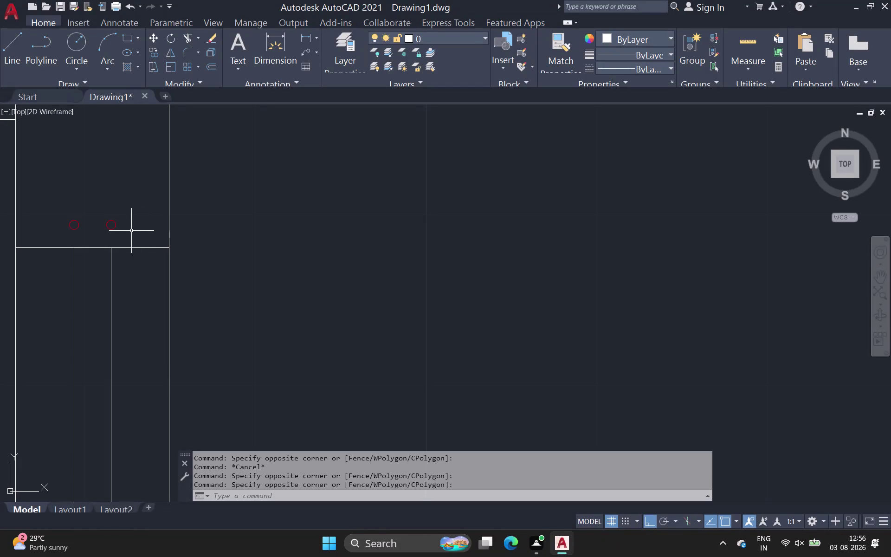
Window-select around the red circles, then clear the selection.
click(113, 223)
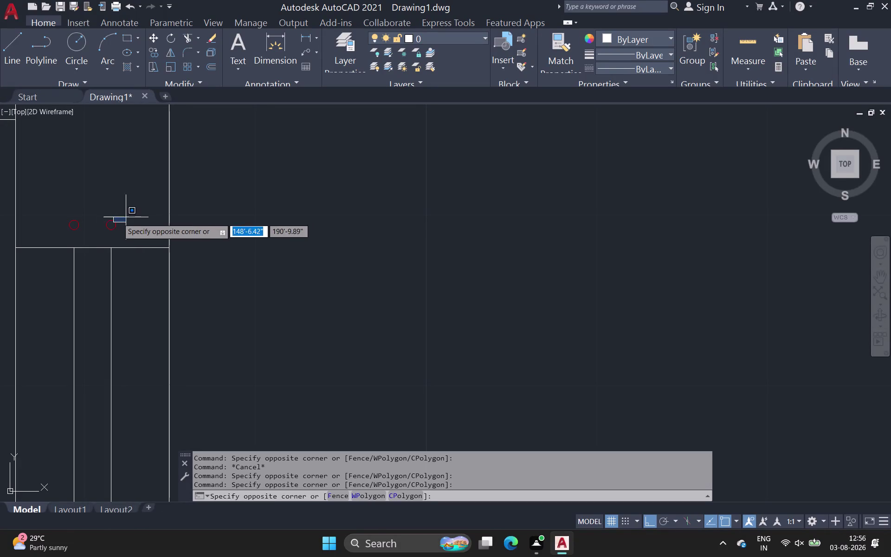
click(70, 224)
drag(64, 215, 85, 229)
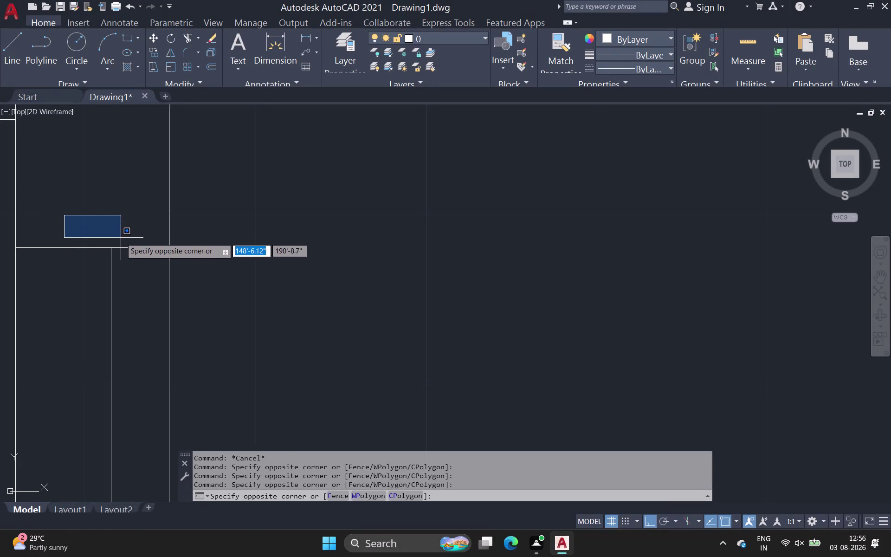
click(123, 239)
click(125, 239)
click(19, 212)
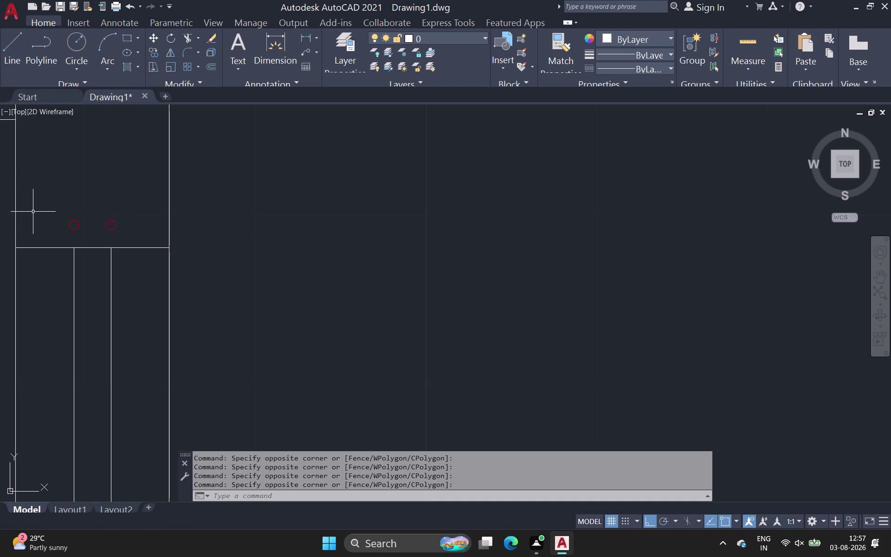
key(Delete)
click(67, 213)
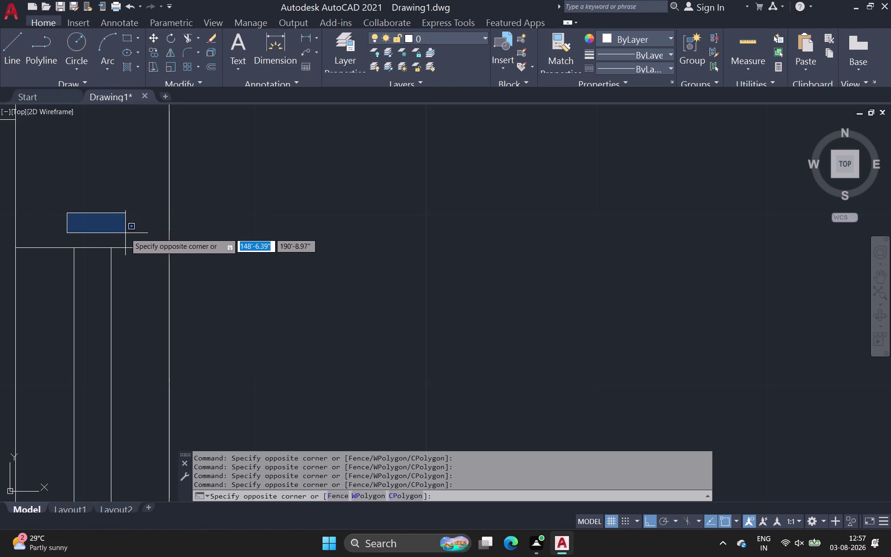
click(126, 239)
key(Delete)
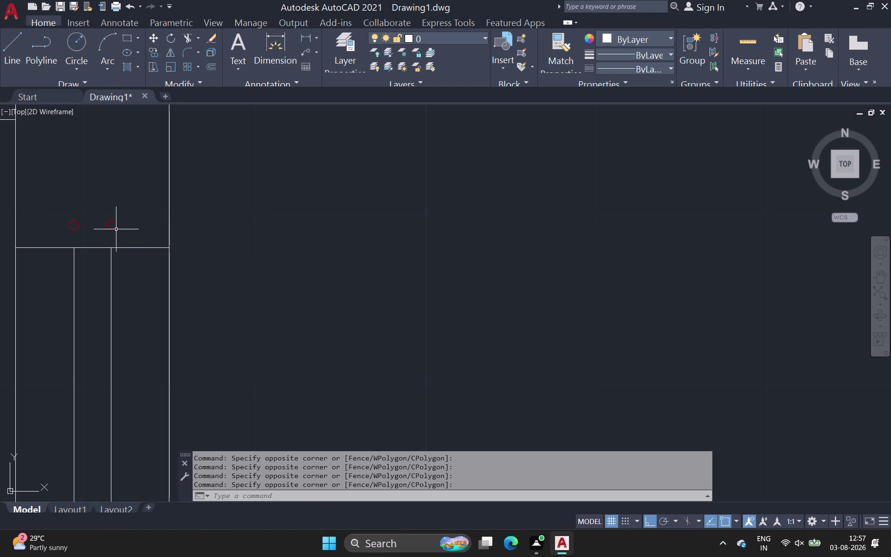
Pick repeatedly at the right red circle, clearing each pending selection.
click(115, 226)
key(Delete)
click(115, 226)
click(115, 226)
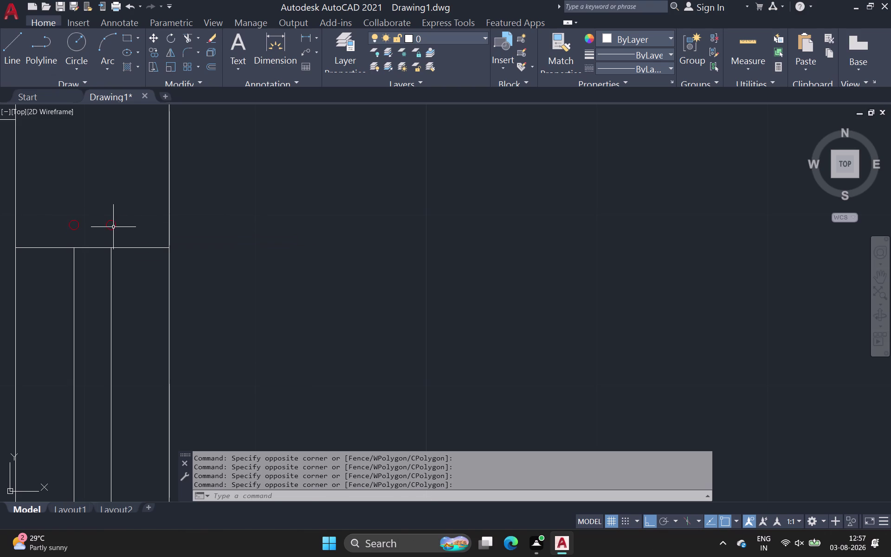
click(114, 227)
key(Delete)
key(Escape)
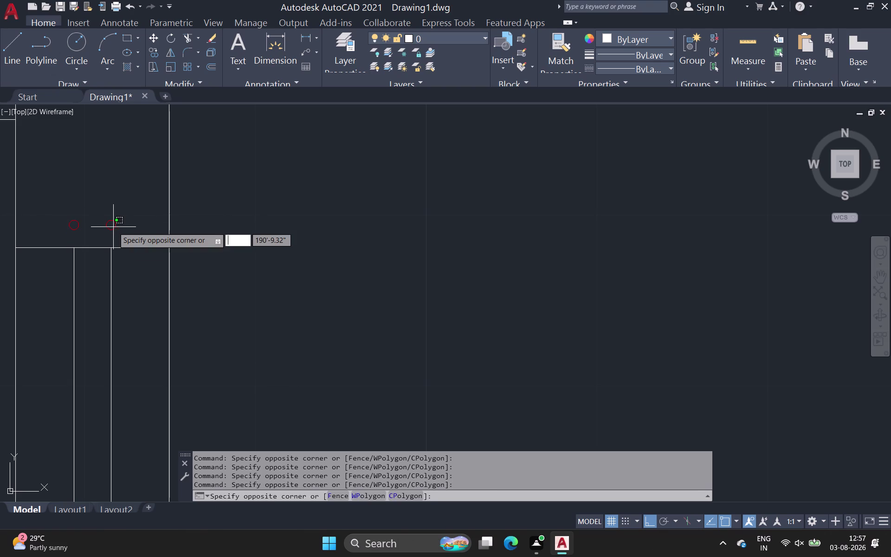
click(116, 228)
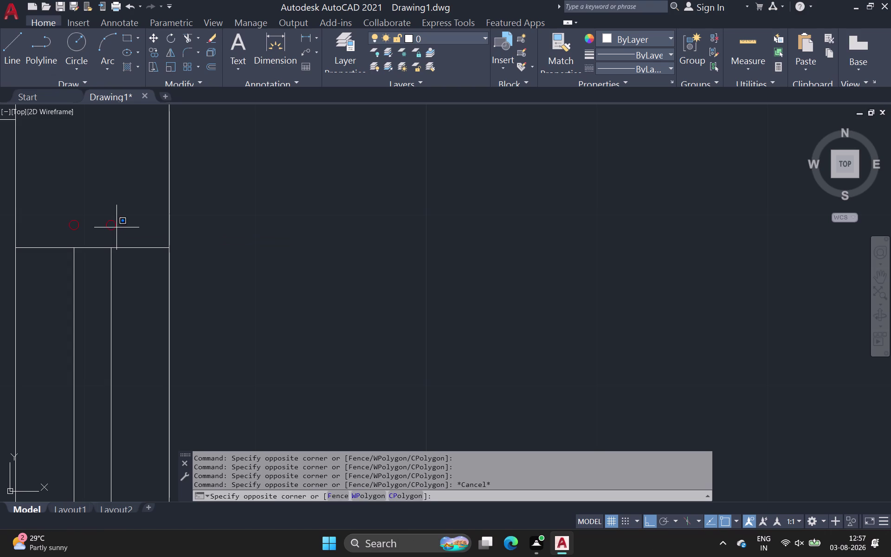
click(117, 227)
click(117, 232)
click(40, 217)
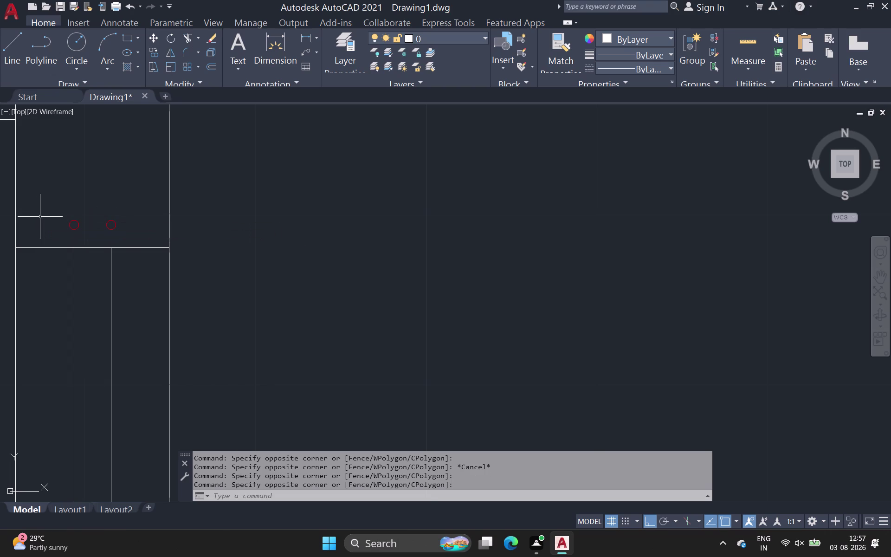
key(Delete)
Check the layer list (LA), which holds only the default layer, then start a hatch.
text(la)
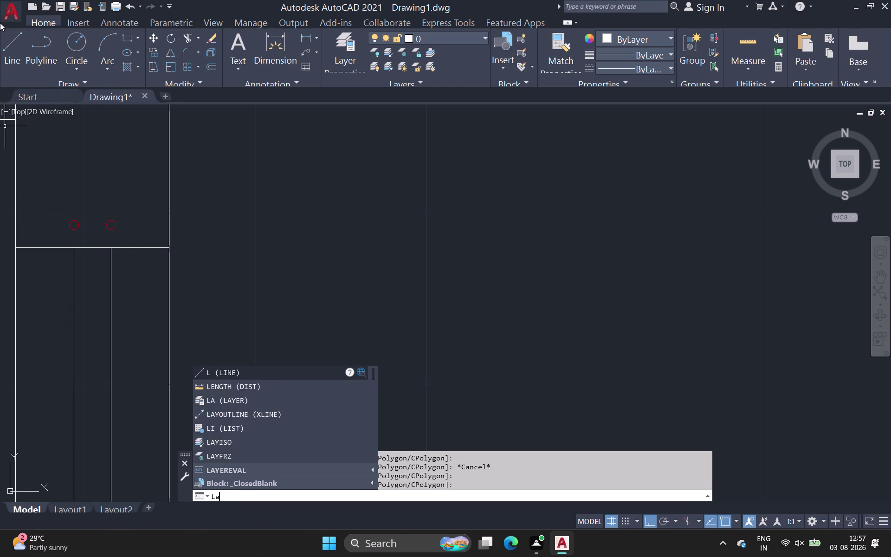
key(Return)
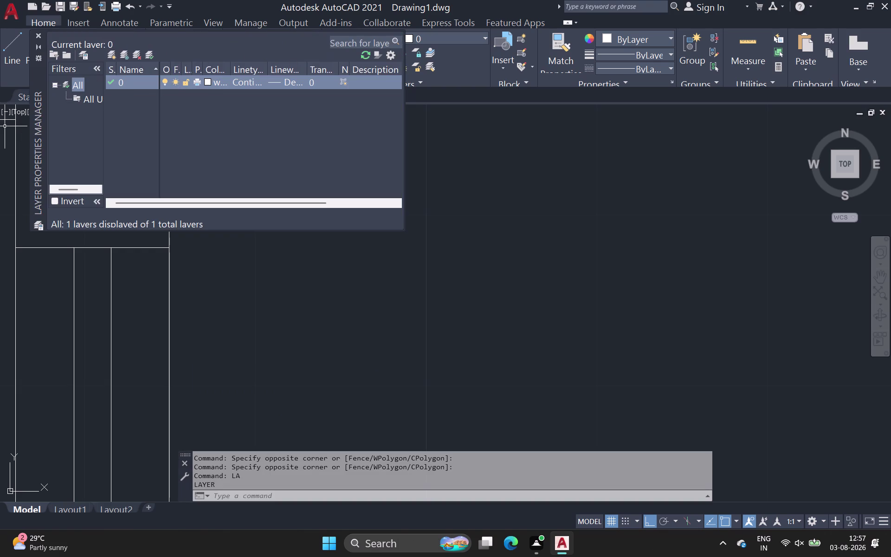
click(39, 32)
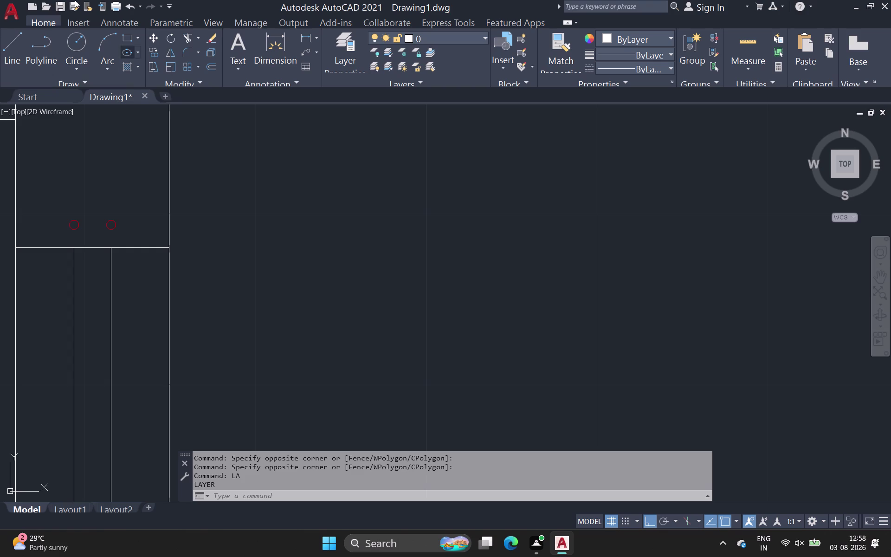
click(114, 222)
drag(116, 223, 120, 225)
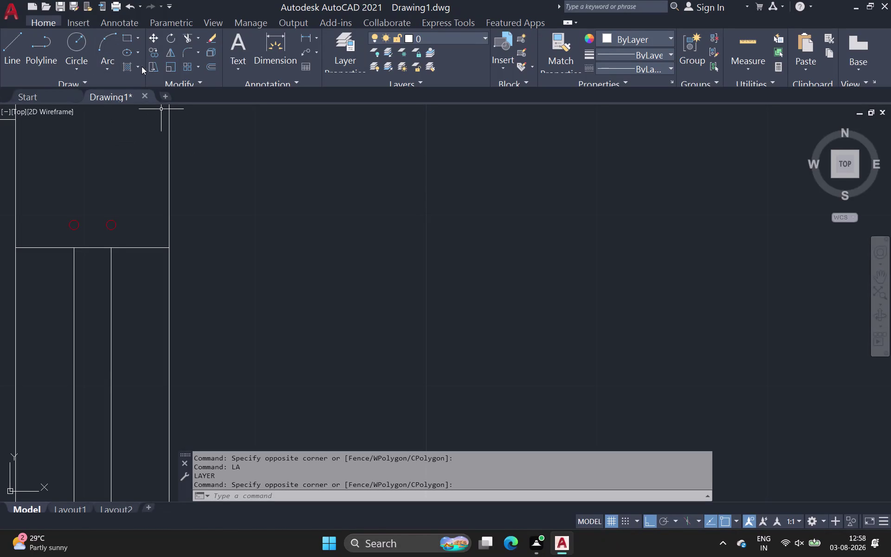
click(125, 65)
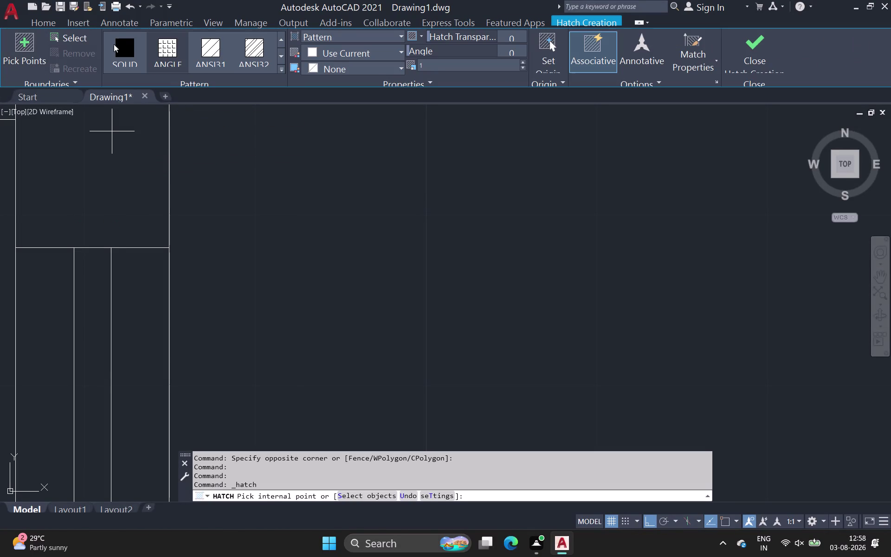
Pick a solid hatch fill, then cancel the hatch command.
click(123, 52)
scroll(down, 3)
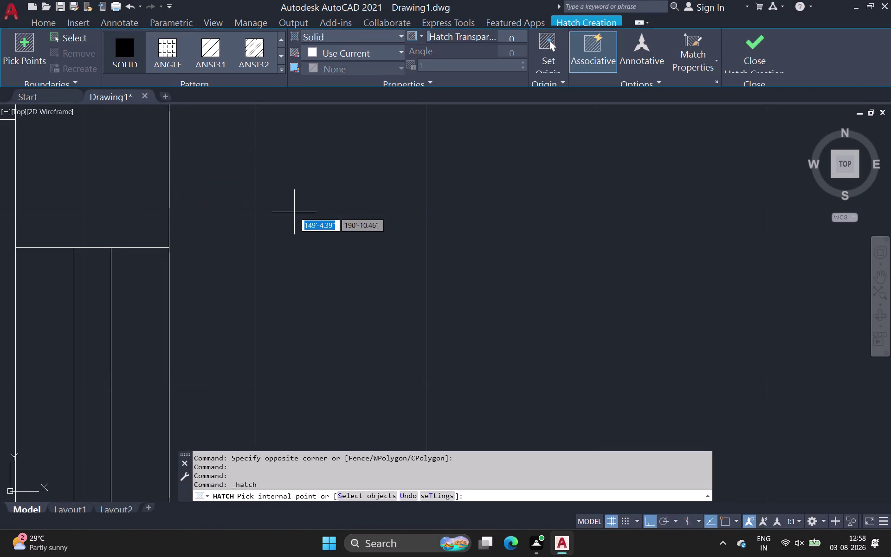
scroll(down, 3)
middle_drag(293, 217, 200, 203)
key(Escape)
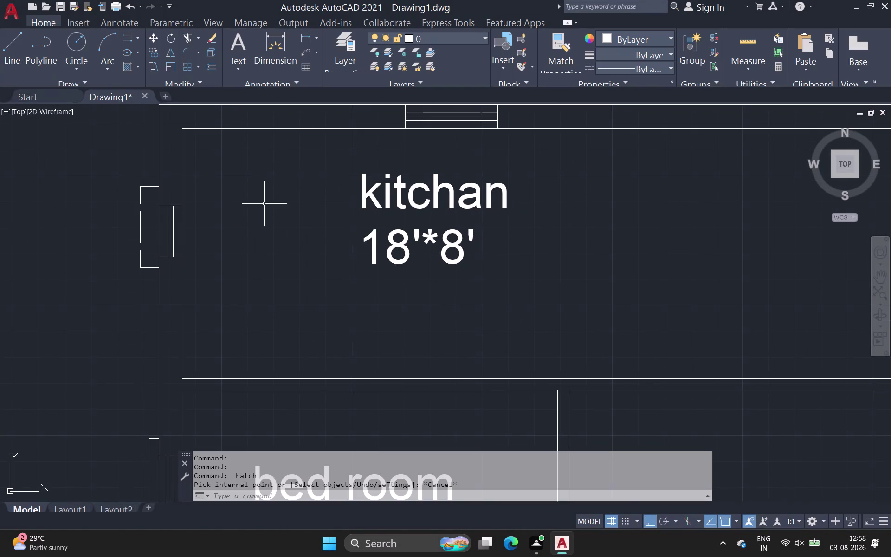
Window-select the loose door and window blocks beside the plan, then deselect them.
scroll(down, 3)
middle_drag(261, 214, 220, 214)
scroll(up, 3)
scroll(down, 3)
middle_drag(231, 221, 205, 206)
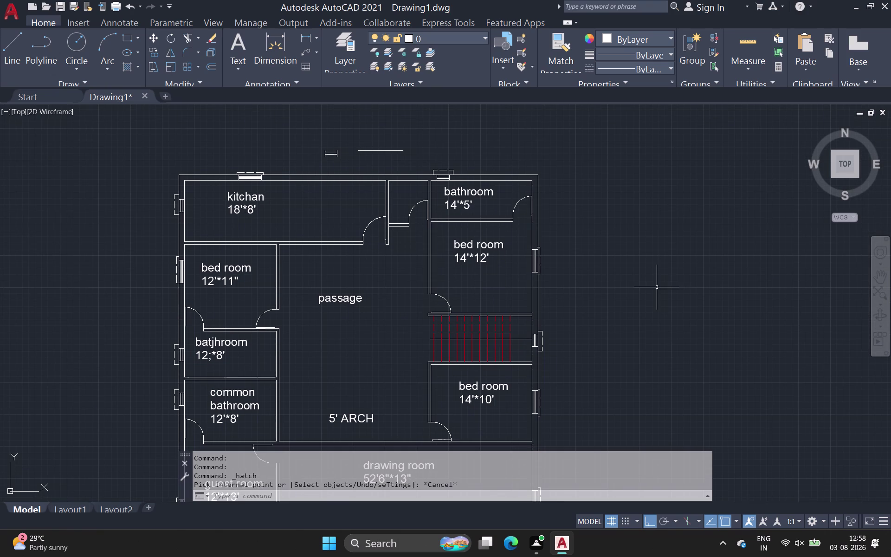
scroll(down, 3)
middle_drag(641, 284, 449, 277)
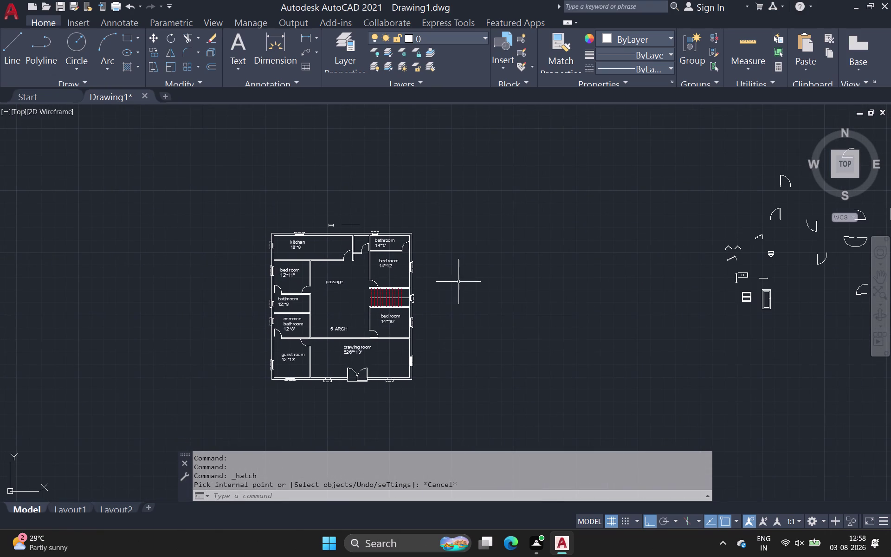
middle_drag(476, 264, 287, 249)
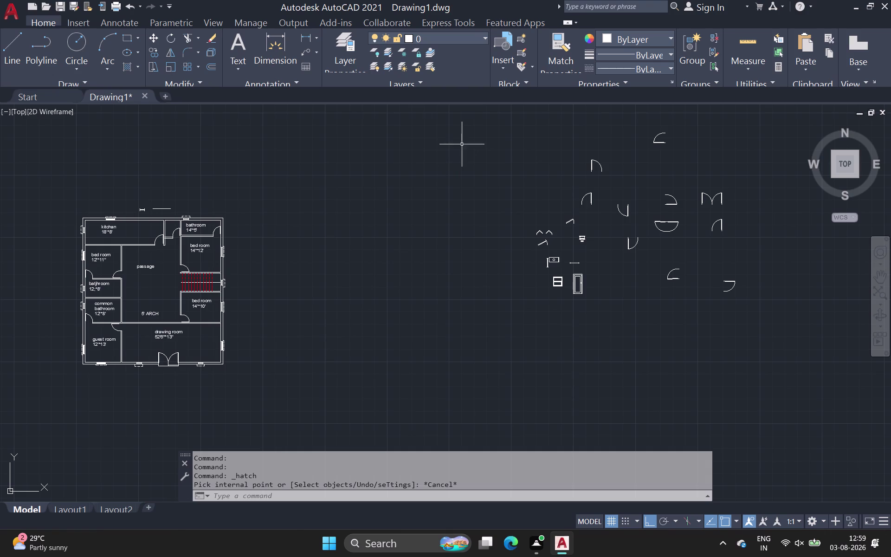
click(484, 118)
click(841, 317)
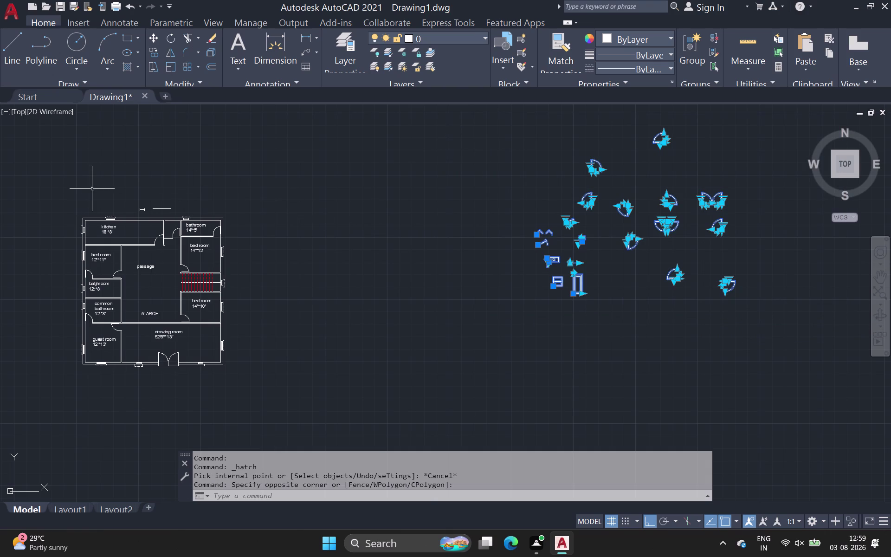
key(Escape)
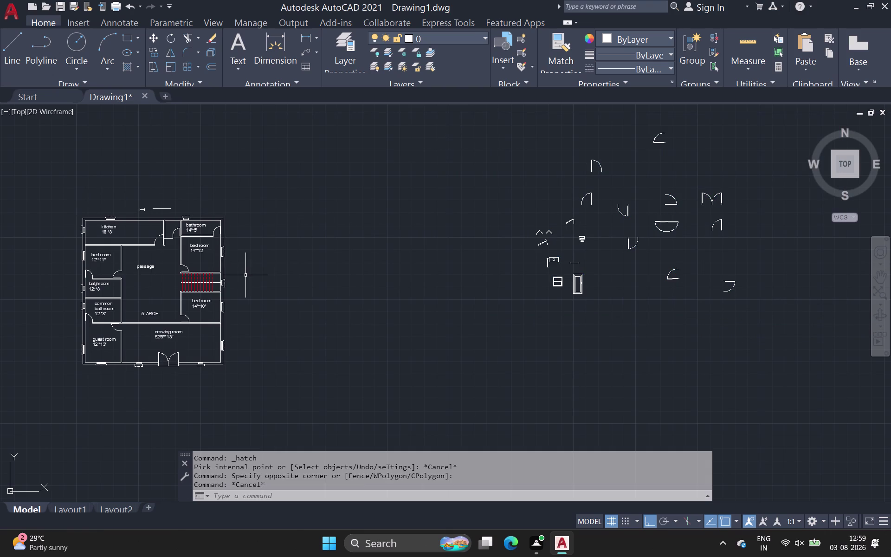
Recentre the floor plan in view.
scroll(up, 3)
middle_drag(249, 274, 423, 238)
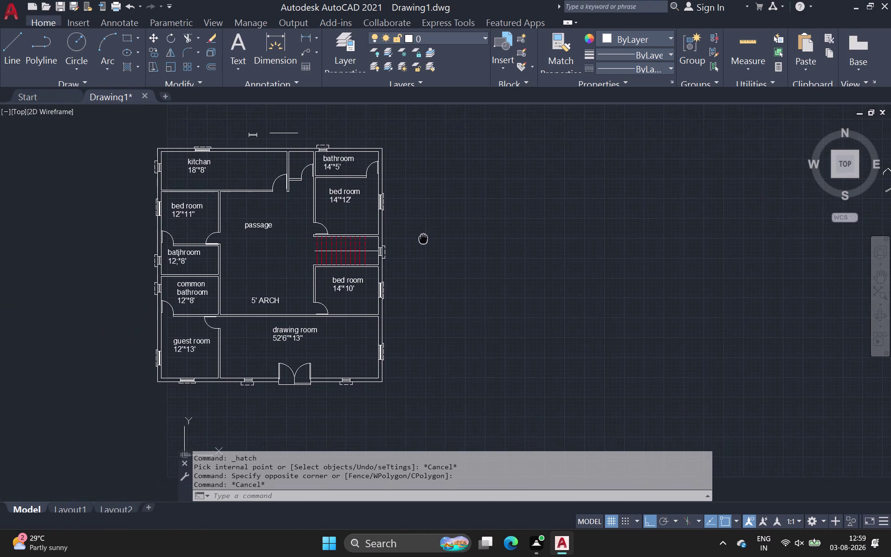
scroll(up, 3)
middle_drag(435, 270, 498, 214)
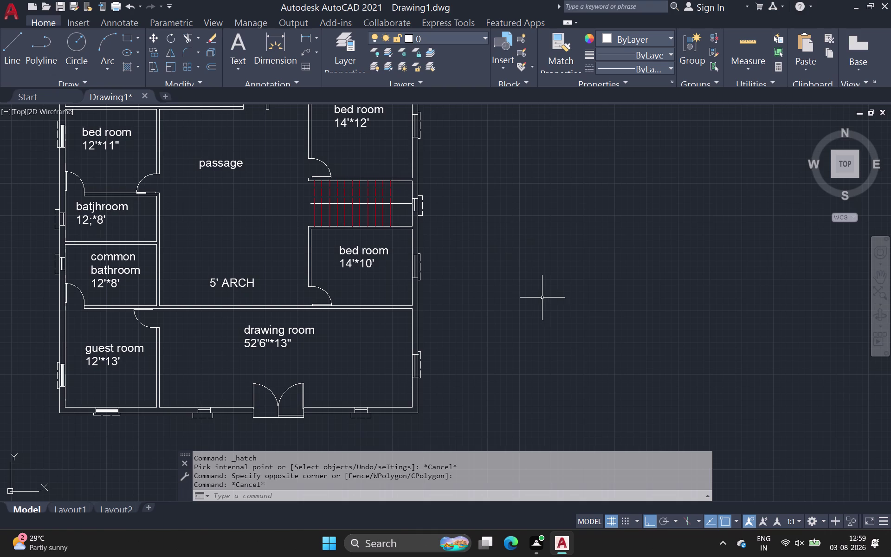
scroll(down, 3)
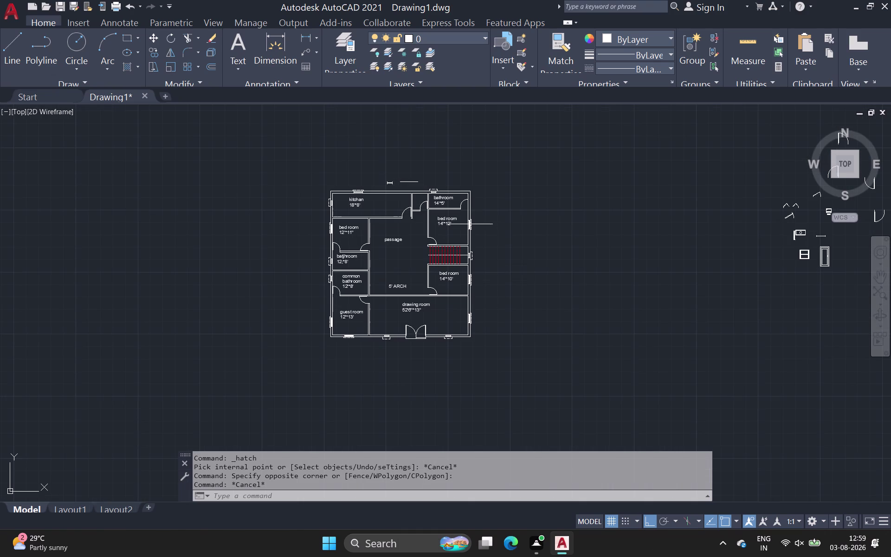
scroll(up, 3)
Erase the five stray objects above the floor plan.
drag(358, 168, 361, 173)
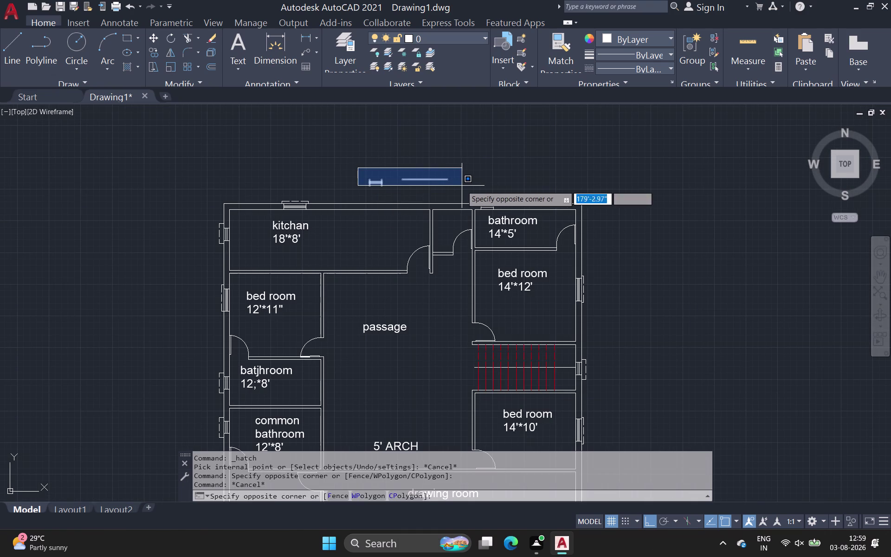
click(462, 185)
key(Delete)
Zoom to the kitchen and select the 'kitchan' and 18'*8' labels.
scroll(down, 3)
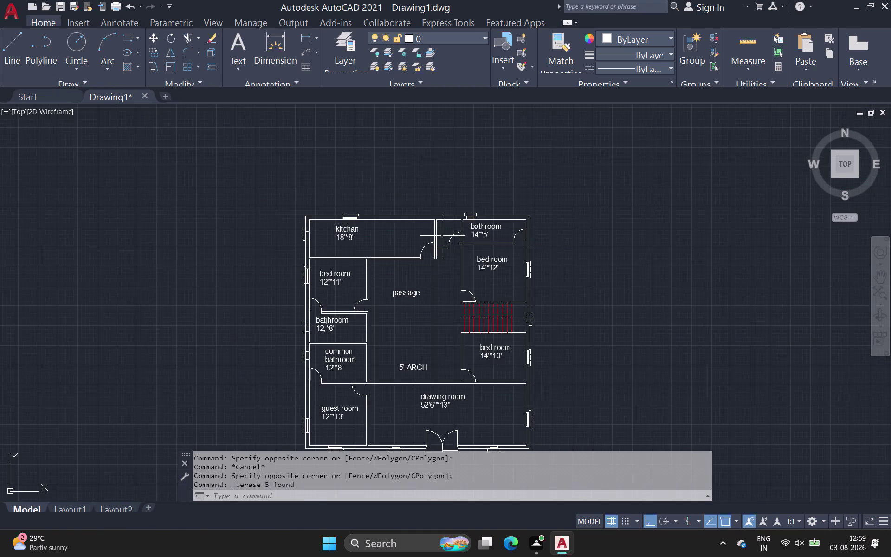
middle_drag(441, 236, 390, 178)
scroll(up, 3)
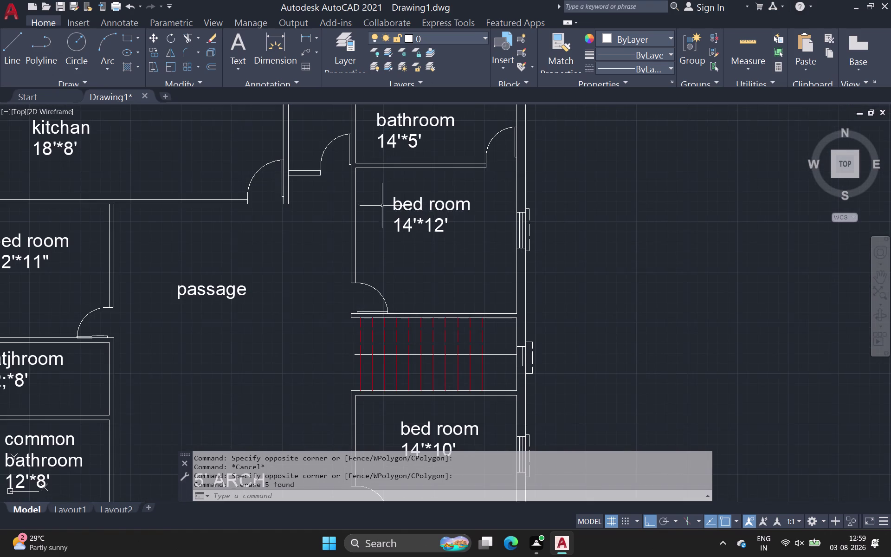
scroll(down, 3)
middle_drag(336, 224, 403, 258)
scroll(up, 3)
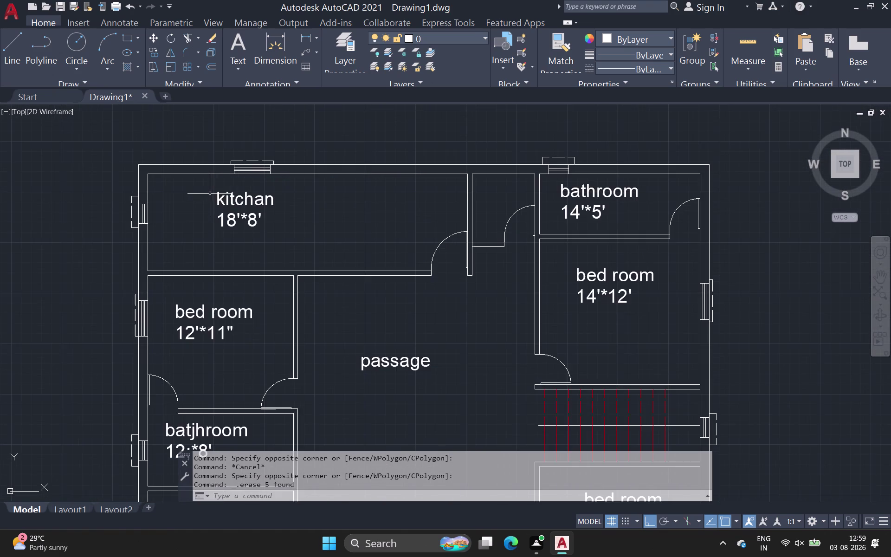
scroll(up, 3)
drag(209, 185, 214, 195)
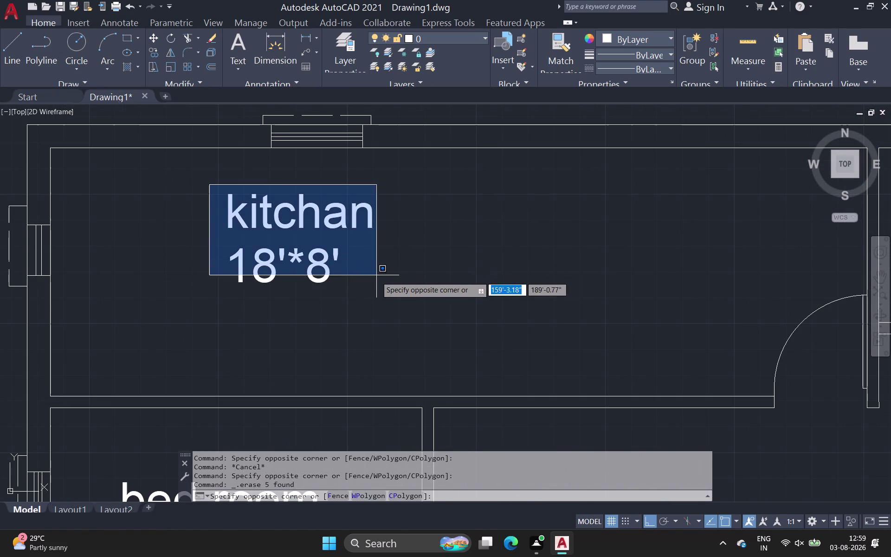
click(408, 297)
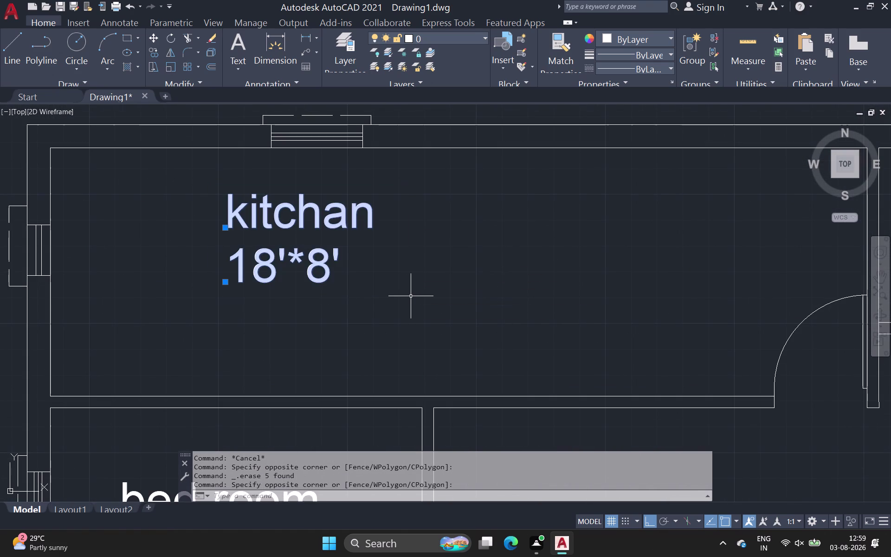
Open Properties (PR) and make the kitchan and bed room labels yellow.
text(pr)
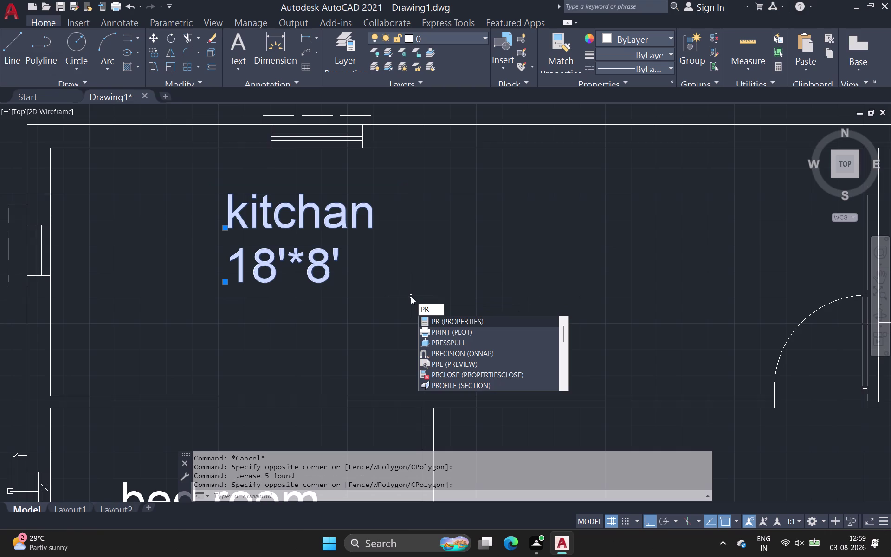
key(space)
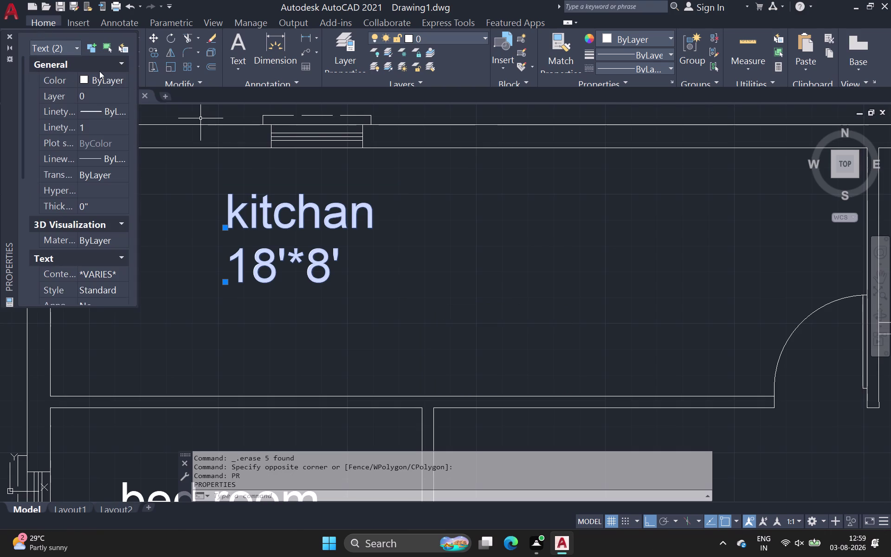
click(101, 77)
click(107, 78)
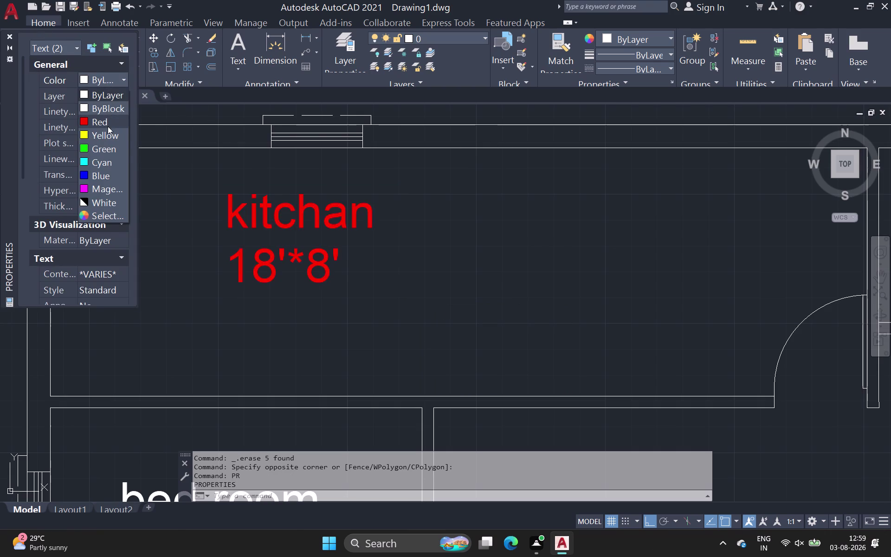
click(109, 136)
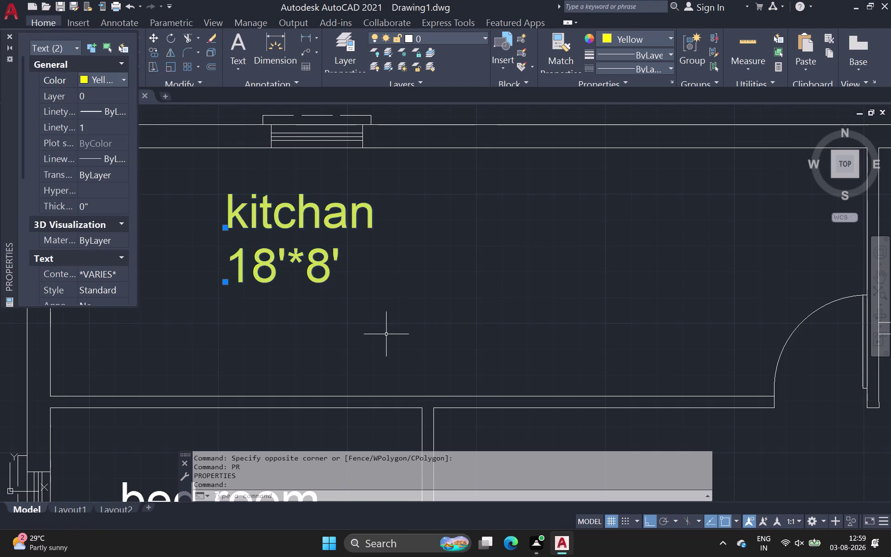
scroll(down, 3)
middle_drag(384, 335, 394, 213)
drag(219, 299, 225, 313)
click(372, 378)
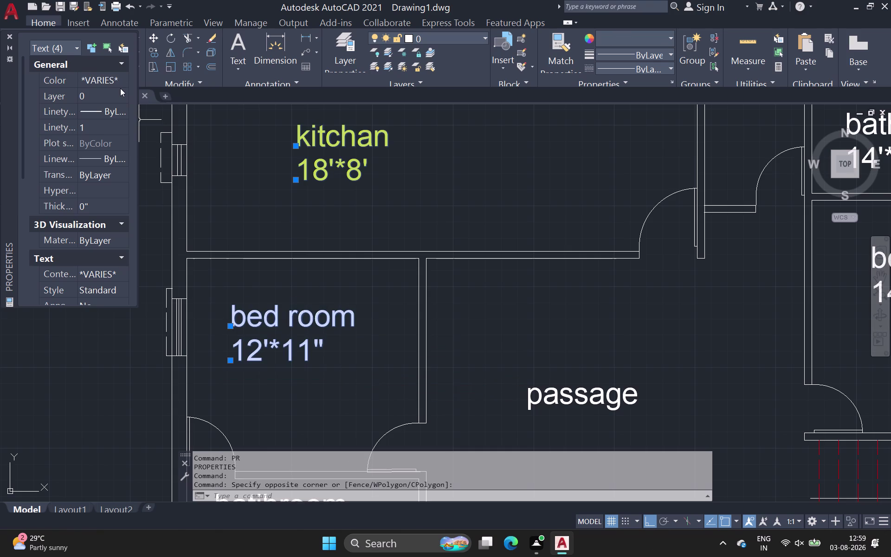
click(118, 78)
click(119, 78)
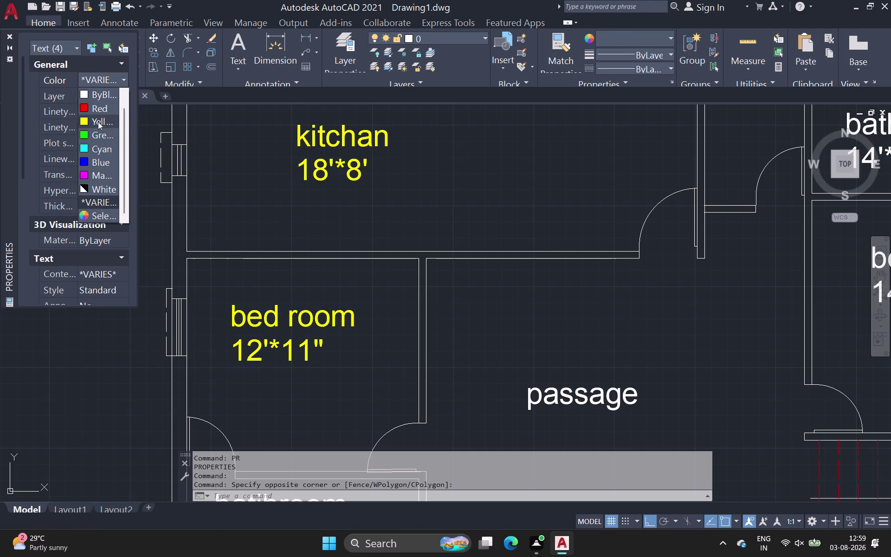
click(98, 121)
Make the passage and batjhroom labels yellow.
scroll(down, 3)
middle_drag(291, 283, 256, 183)
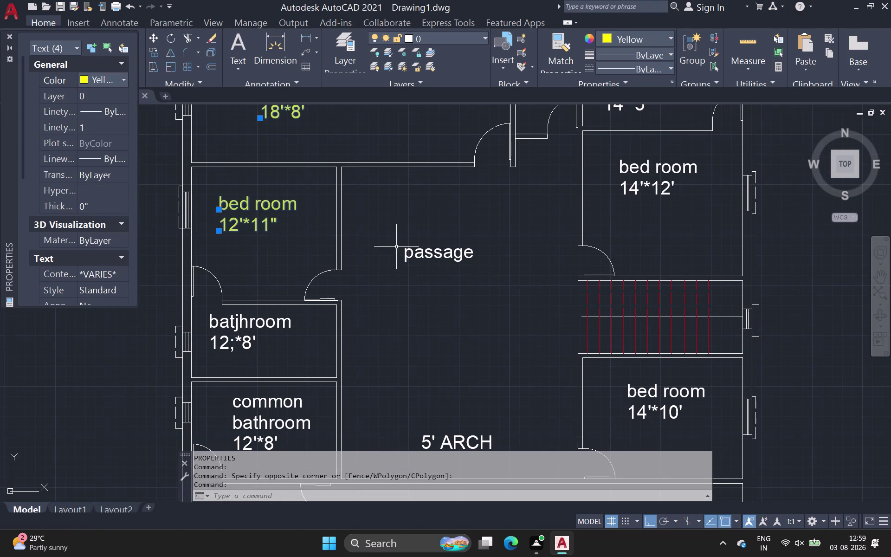
drag(393, 238, 405, 244)
click(500, 288)
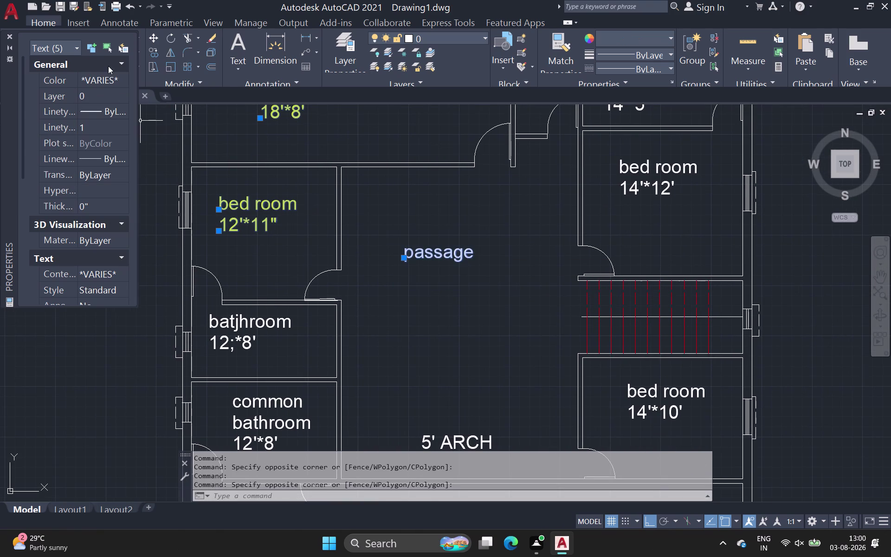
double_click(107, 76)
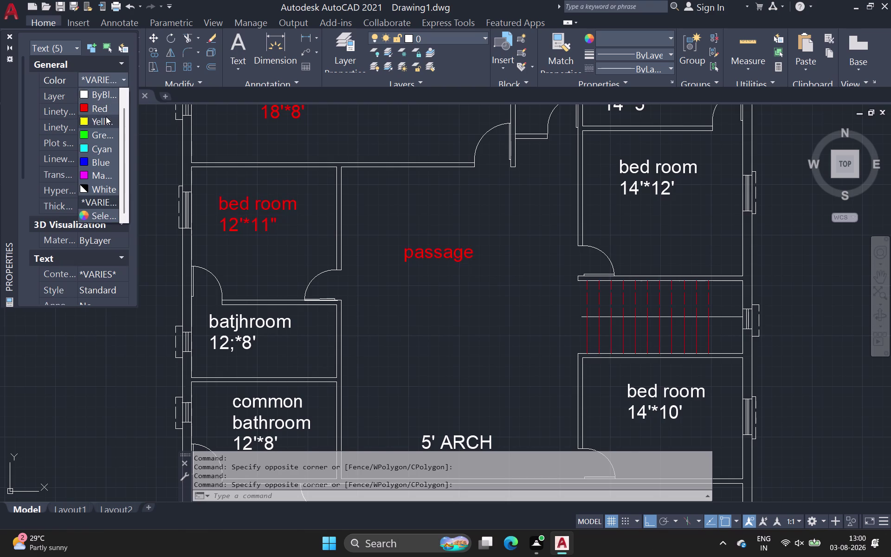
click(106, 117)
click(209, 308)
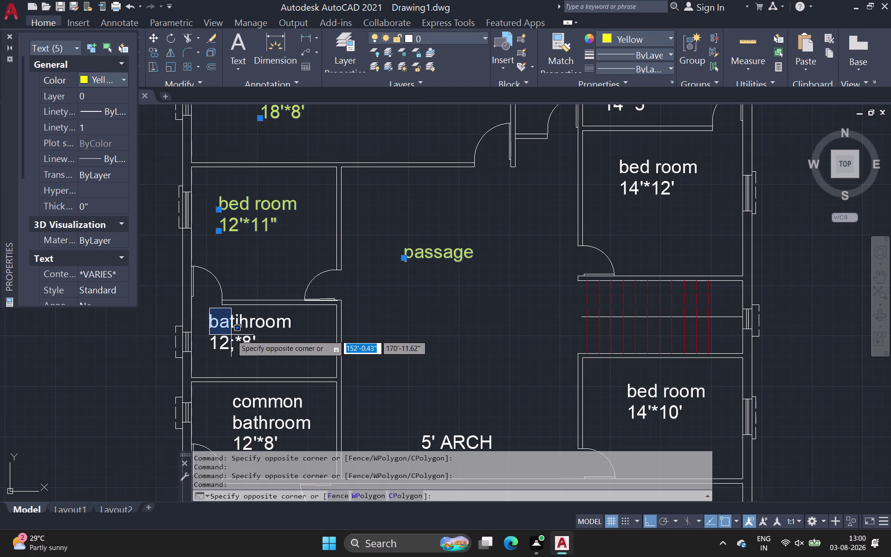
click(297, 361)
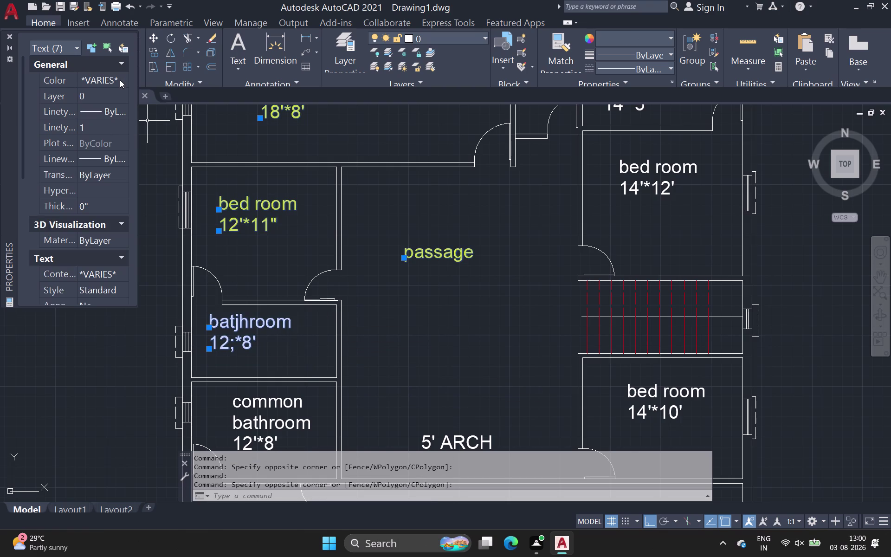
double_click(119, 80)
click(101, 122)
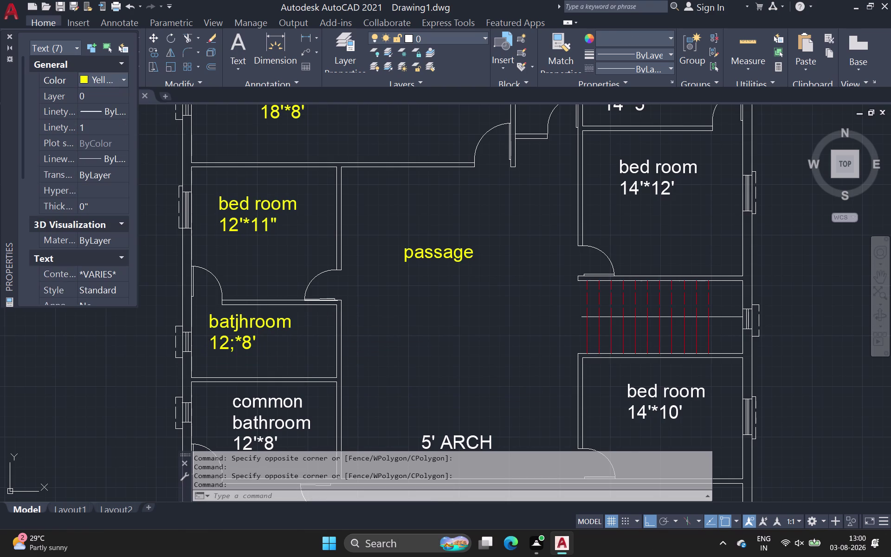
Make the common bathroom and 5' ARCH labels yellow.
middle_drag(169, 210, 162, 91)
click(212, 273)
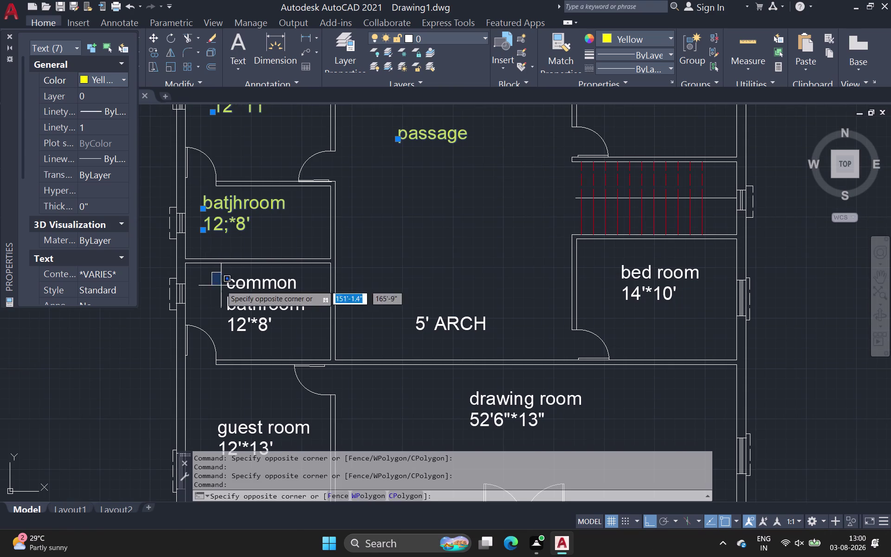
click(316, 345)
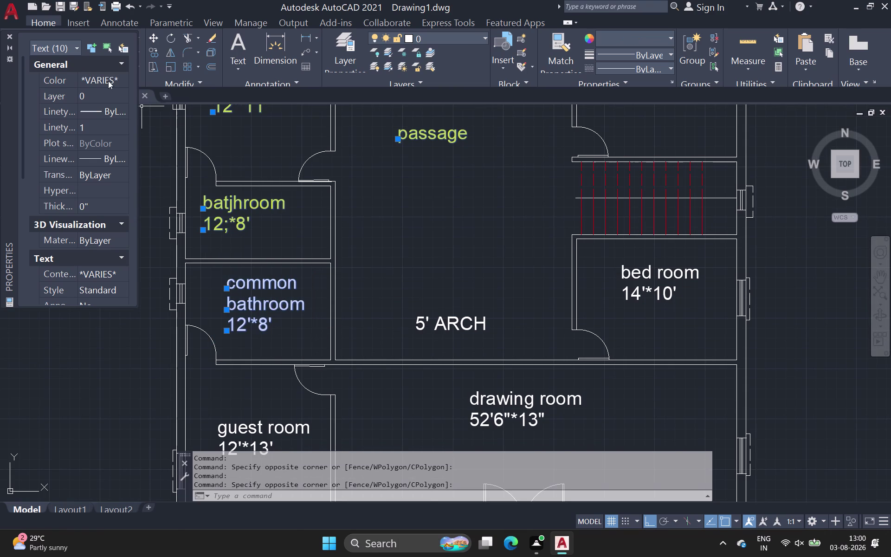
double_click(106, 81)
click(104, 122)
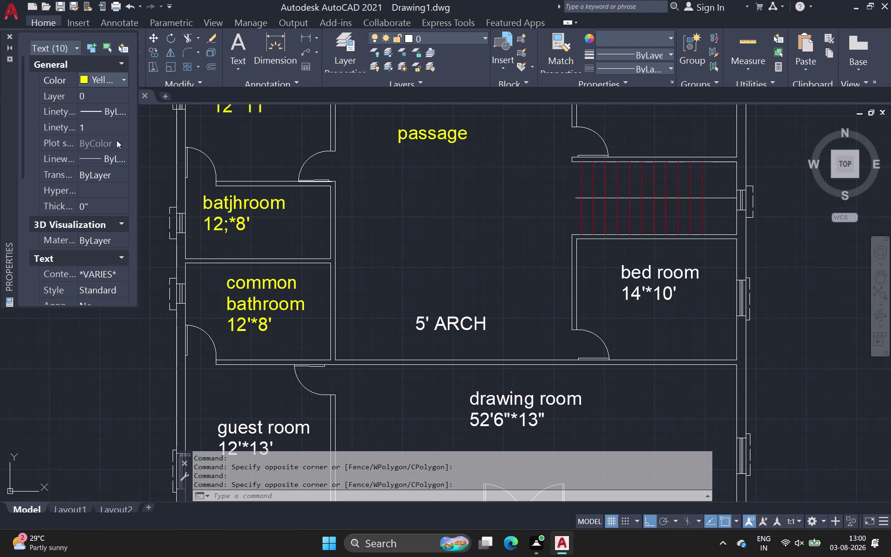
middle_drag(216, 209, 182, 103)
scroll(down, 3)
click(367, 198)
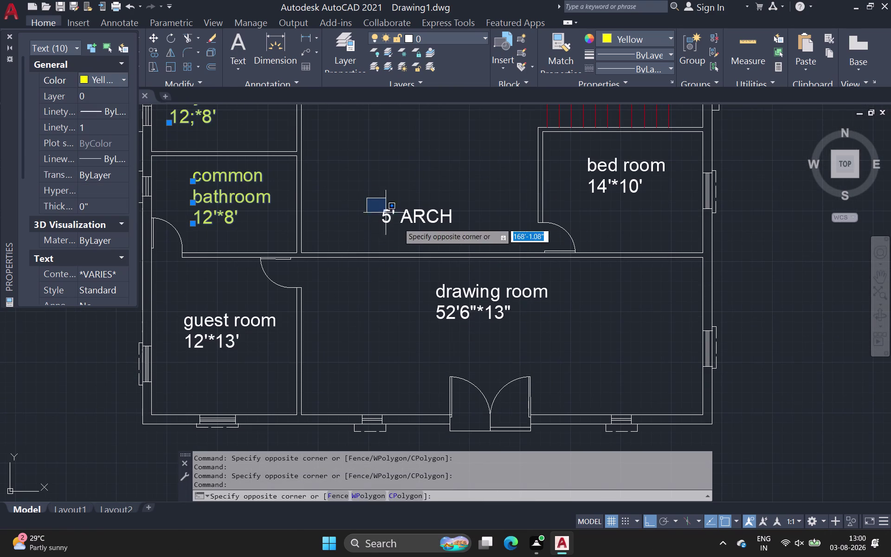
click(488, 240)
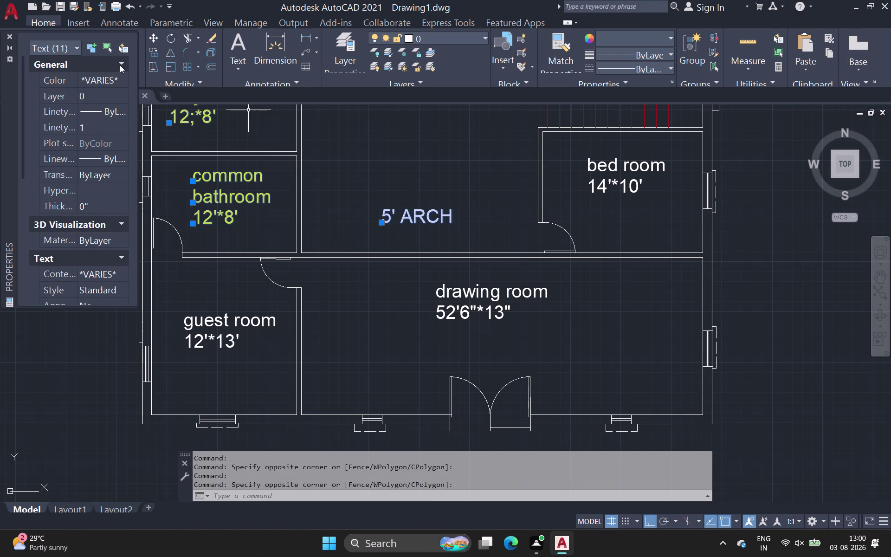
click(115, 75)
click(113, 81)
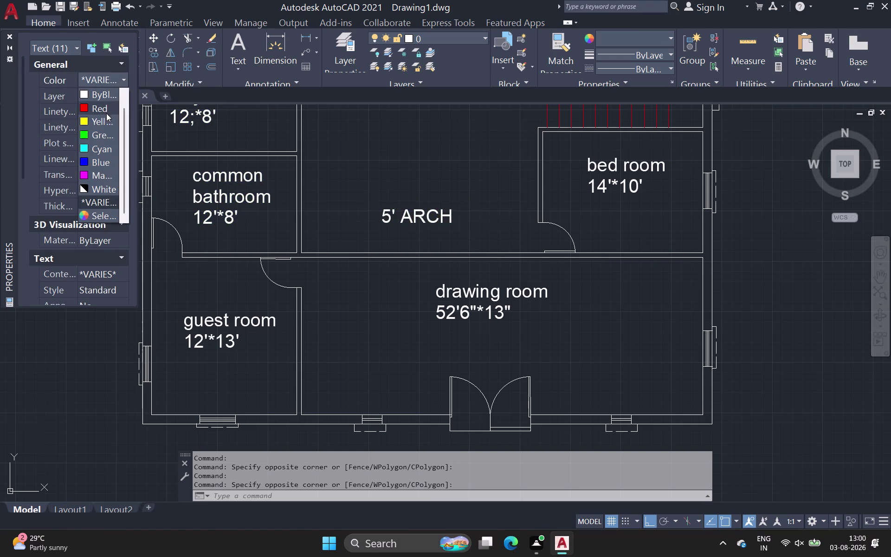
click(106, 120)
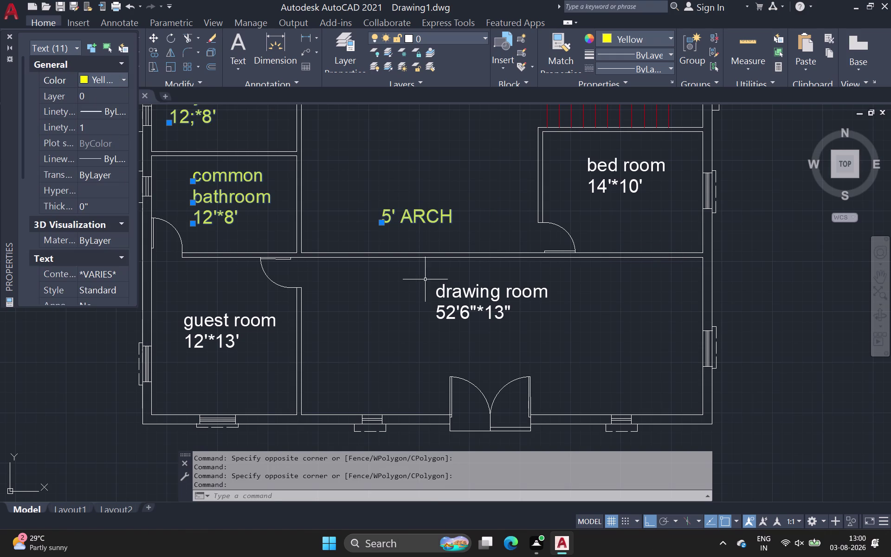
Make the drawing room and guest room labels yellow.
click(425, 278)
click(581, 335)
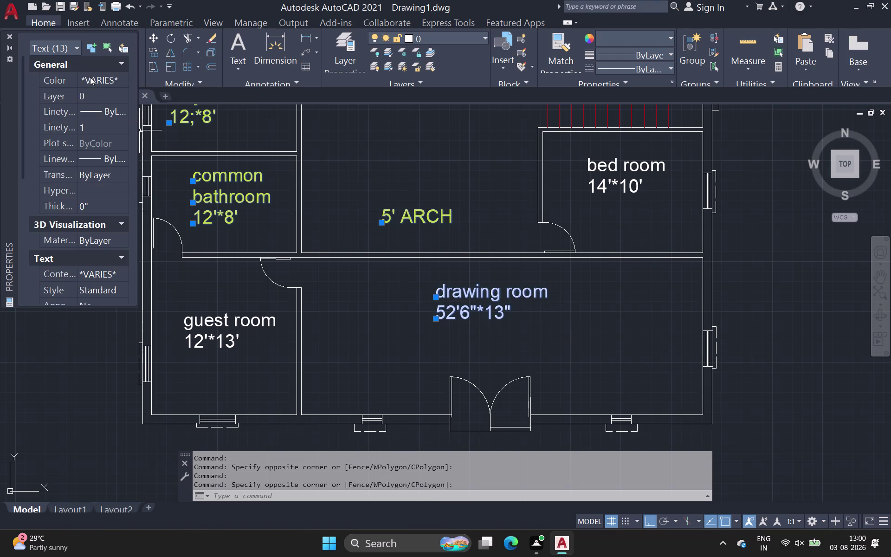
double_click(92, 78)
click(103, 123)
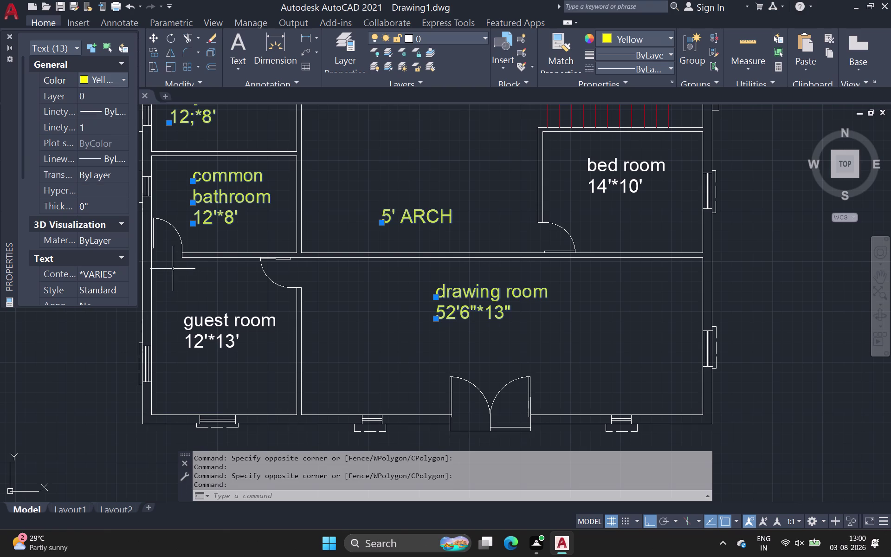
click(173, 301)
click(293, 353)
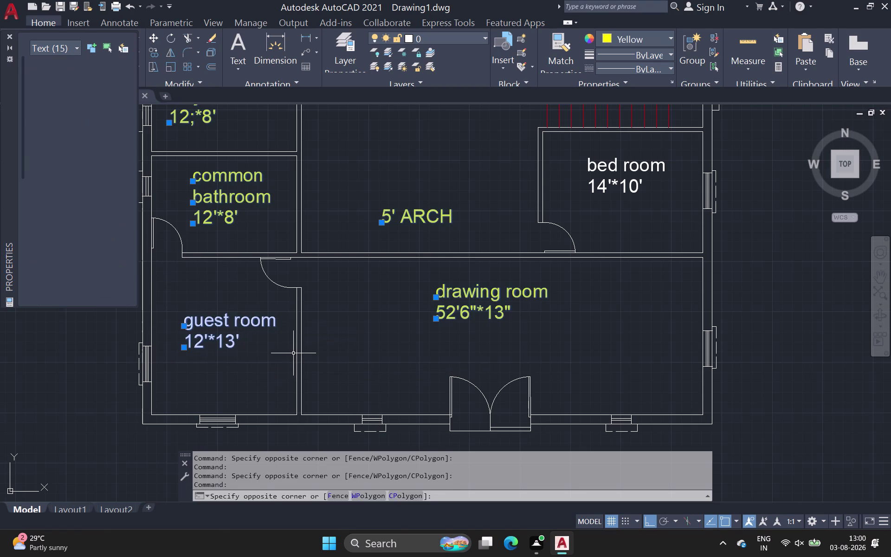
double_click(113, 79)
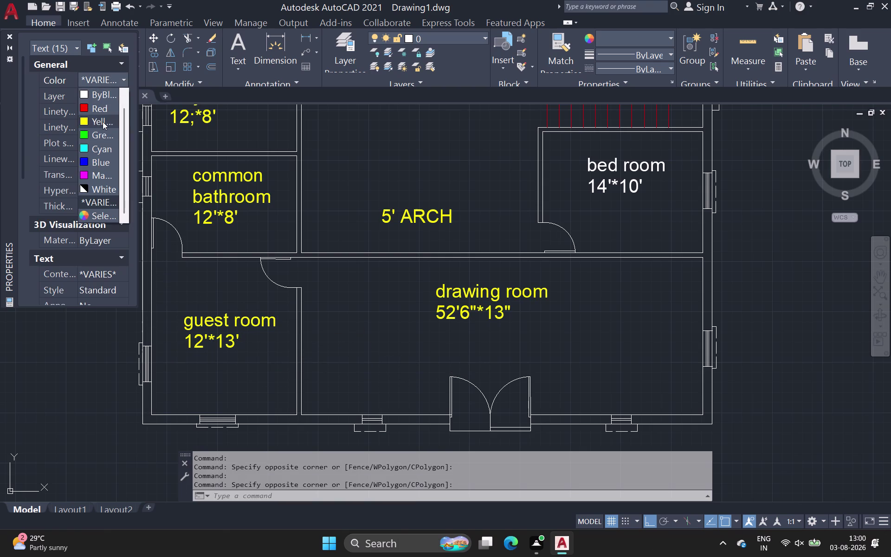
click(102, 122)
Make the 14'*10' and 14'*12' bed room labels yellow.
scroll(down, 3)
middle_drag(259, 143, 112, 239)
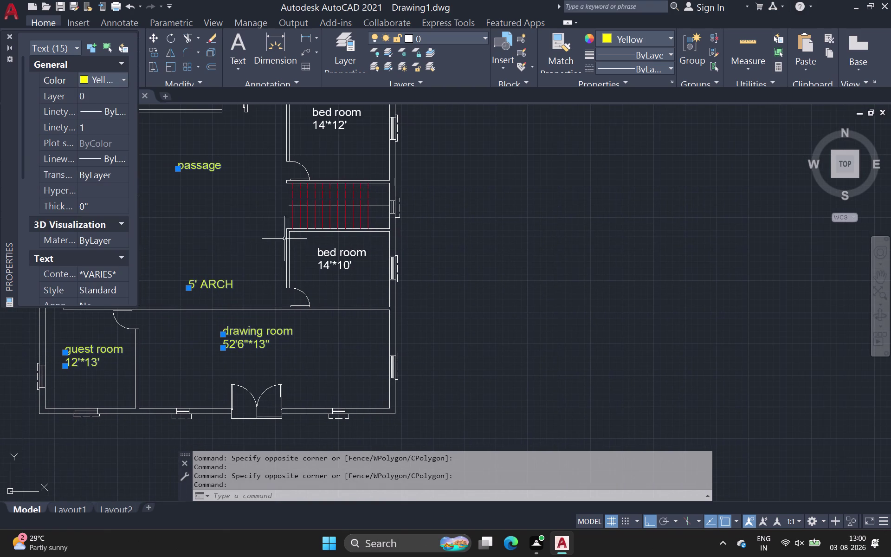
drag(313, 241, 313, 247)
click(386, 276)
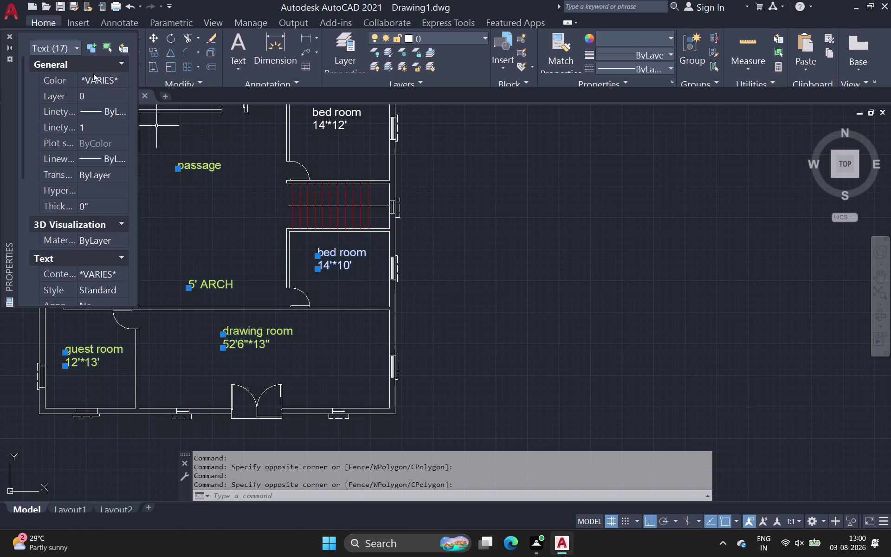
double_click(93, 75)
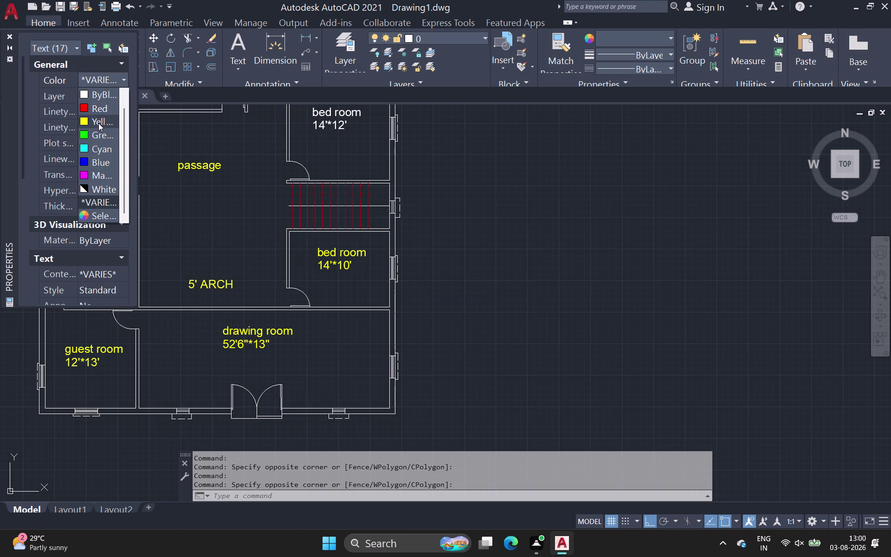
click(99, 123)
middle_drag(208, 133, 169, 215)
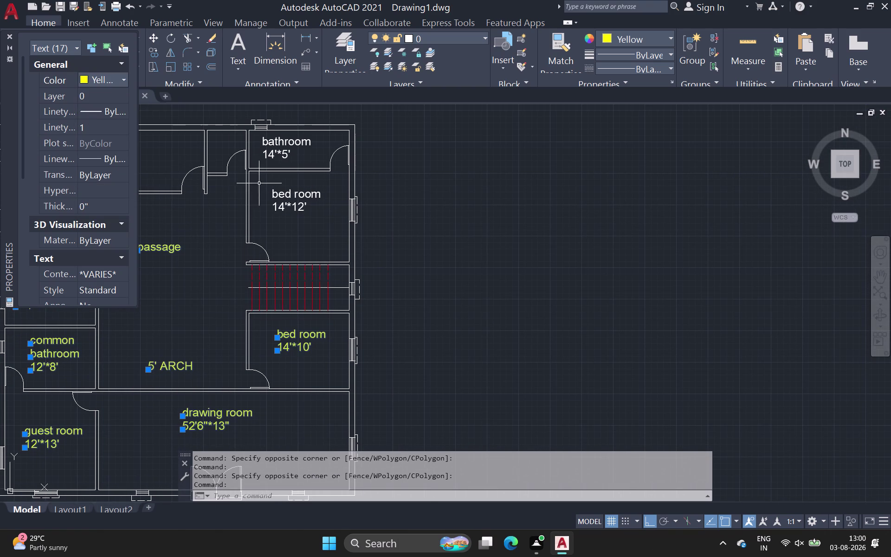
click(266, 182)
click(338, 216)
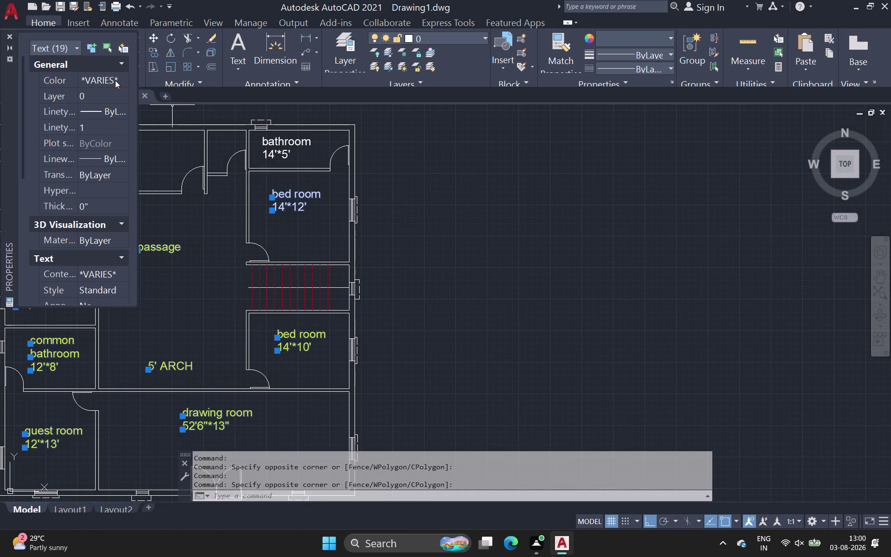
double_click(115, 80)
click(104, 118)
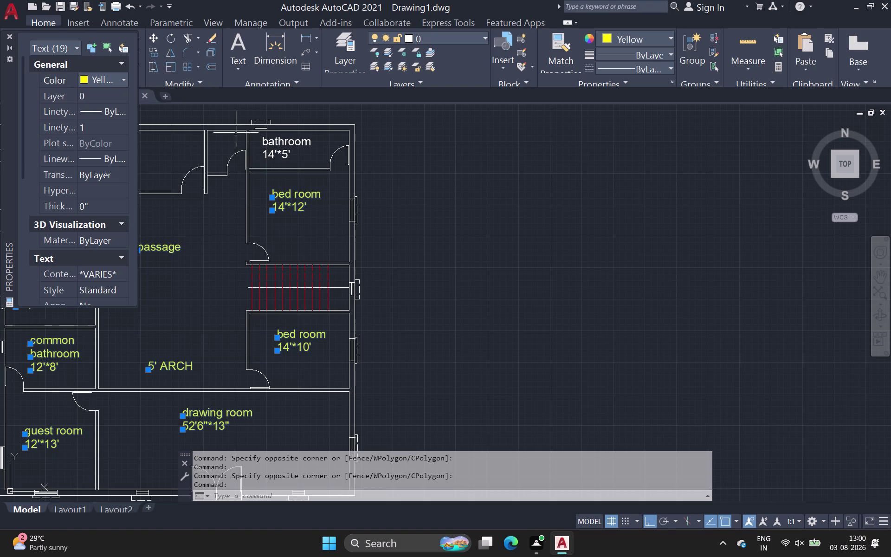
Make the upper bathroom label yellow, then view the whole plan and clear the selection.
scroll(up, 3)
click(258, 132)
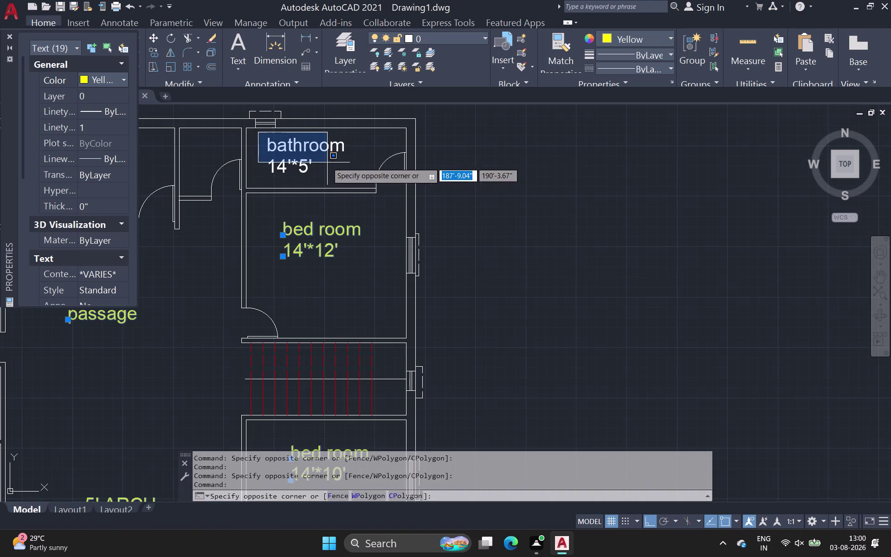
click(363, 183)
double_click(94, 79)
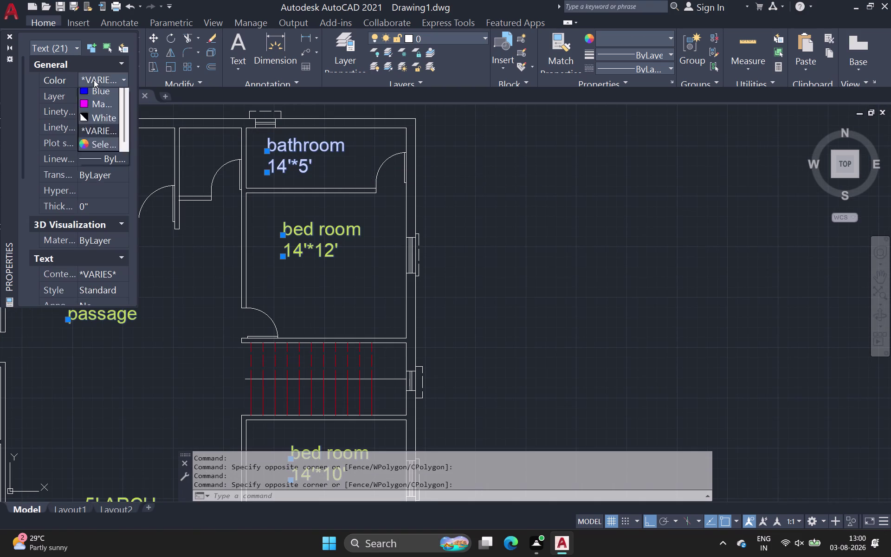
click(100, 119)
scroll(down, 3)
middle_drag(327, 179, 480, 175)
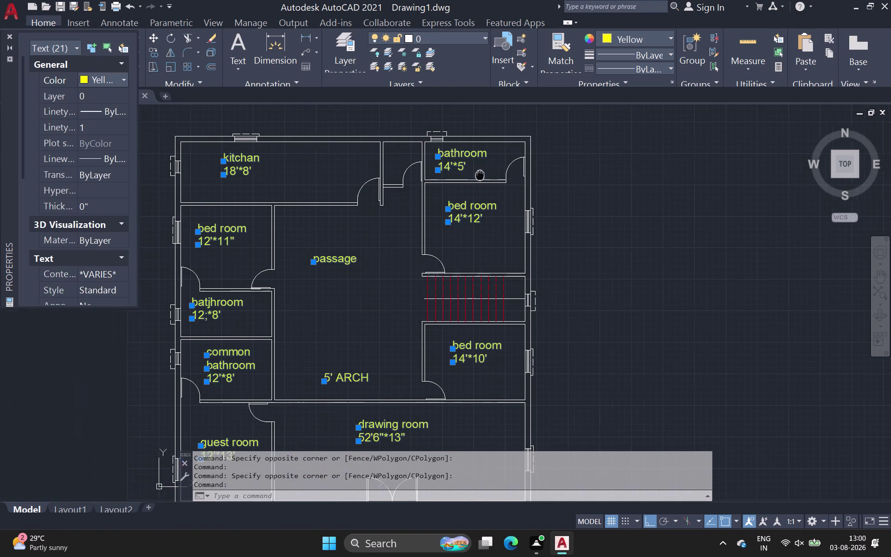
middle_drag(480, 175, 481, 175)
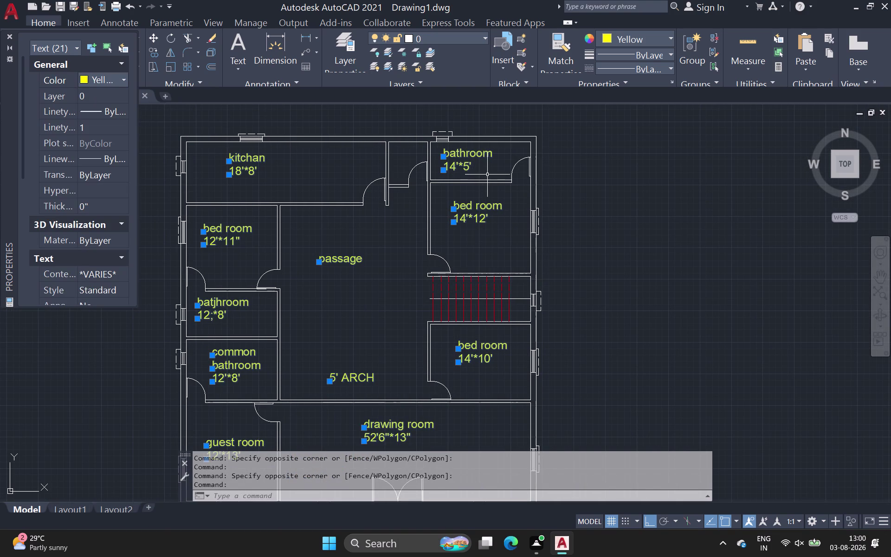
key(Escape)
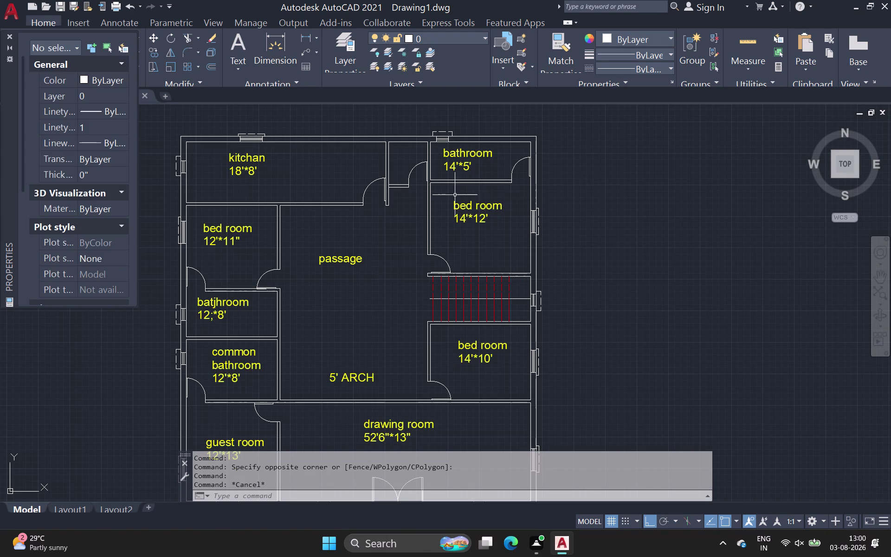
Pan and zoom across the bathroom and bedroom area to overview the plan.
scroll(up, 3)
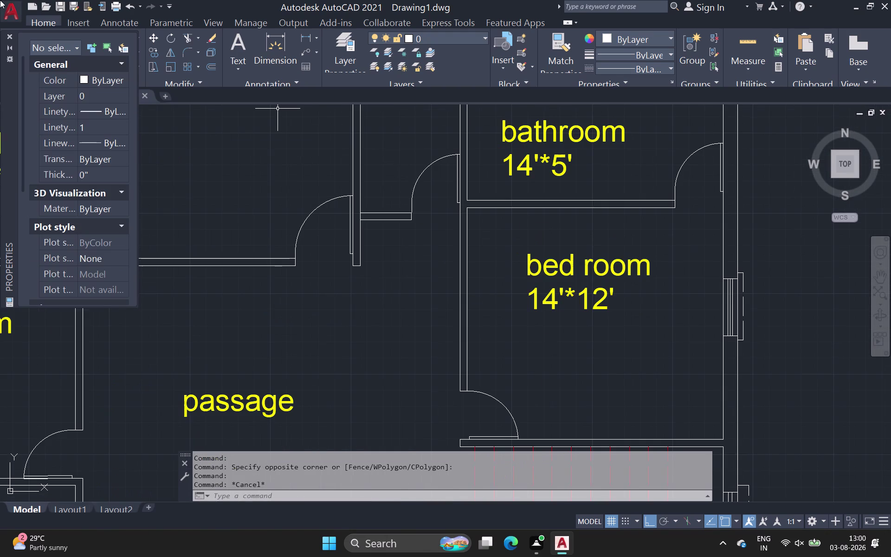
click(10, 36)
middle_drag(381, 148, 352, 206)
middle_drag(356, 192, 344, 176)
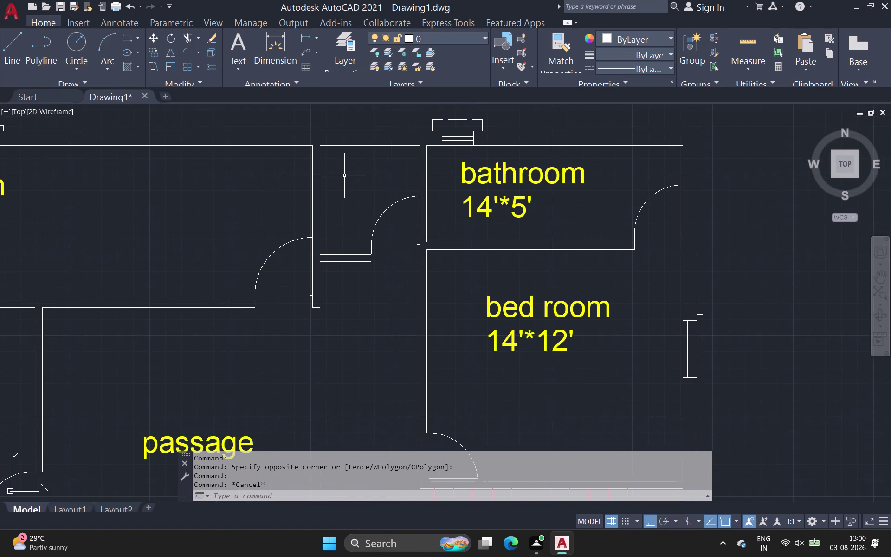
scroll(down, 3)
middle_drag(506, 224, 379, 158)
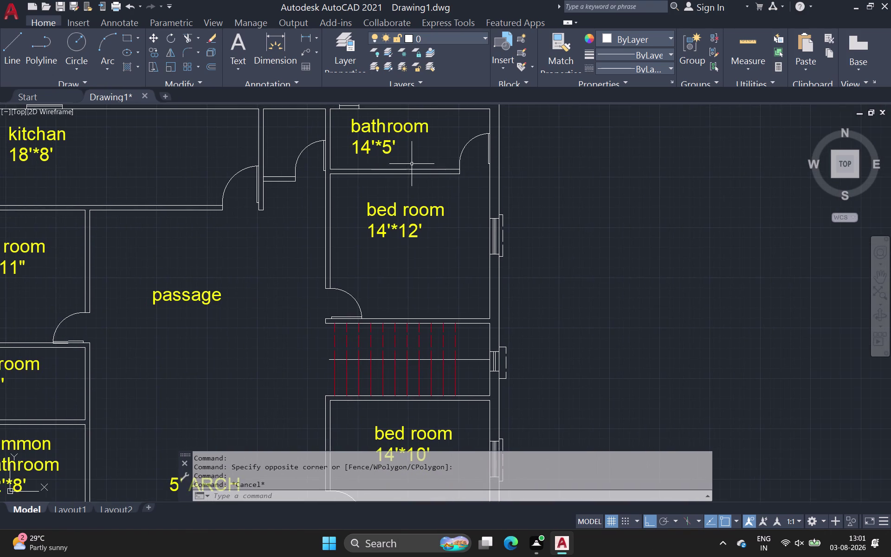
scroll(down, 3)
middle_drag(534, 204, 539, 155)
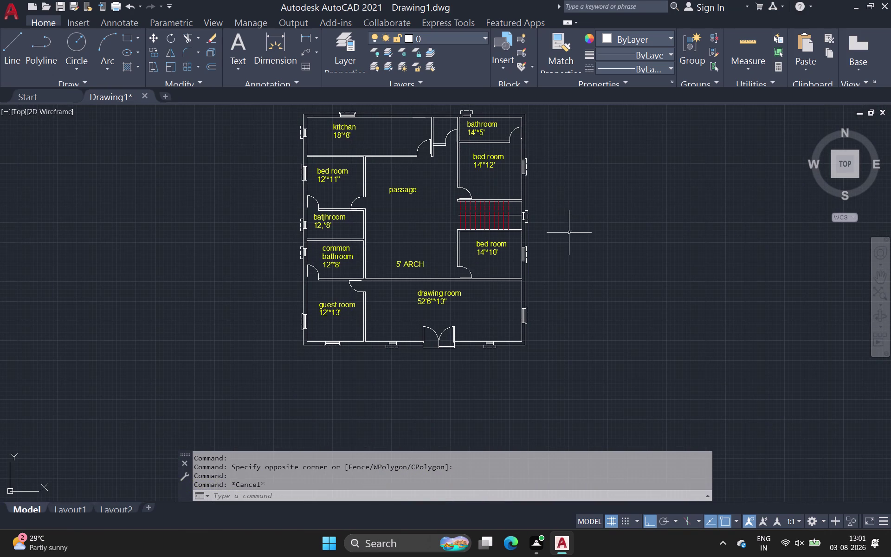
Zoom in on the small room left of the bathroom and start single-line text (DT).
scroll(up, 3)
middle_drag(564, 226, 521, 276)
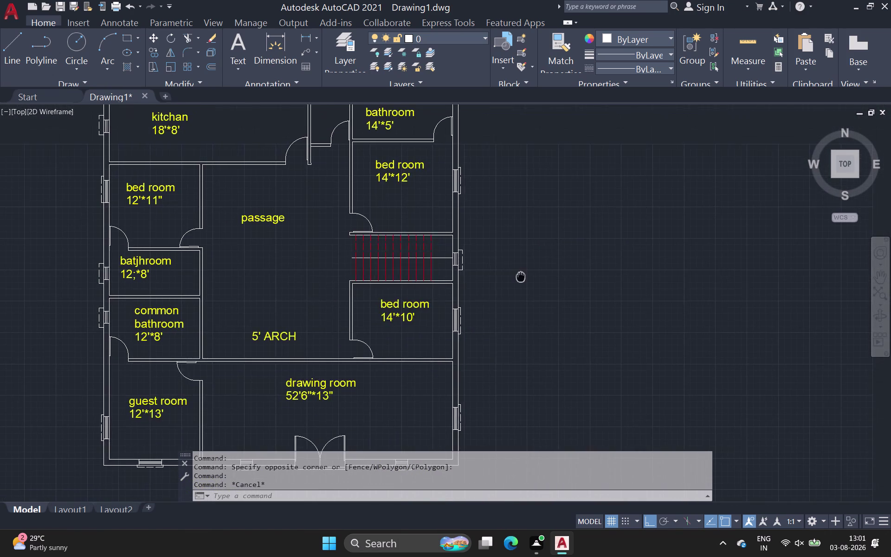
middle_drag(521, 275, 500, 212)
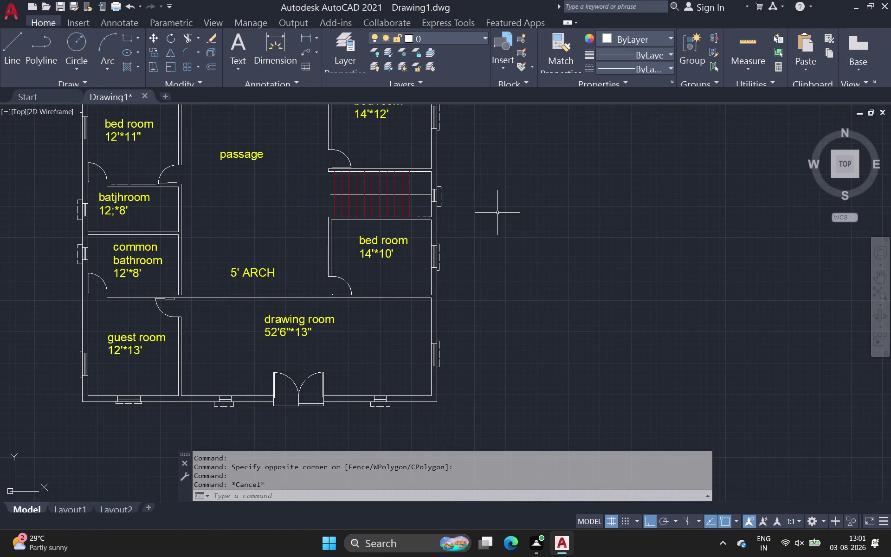
middle_drag(483, 222, 530, 379)
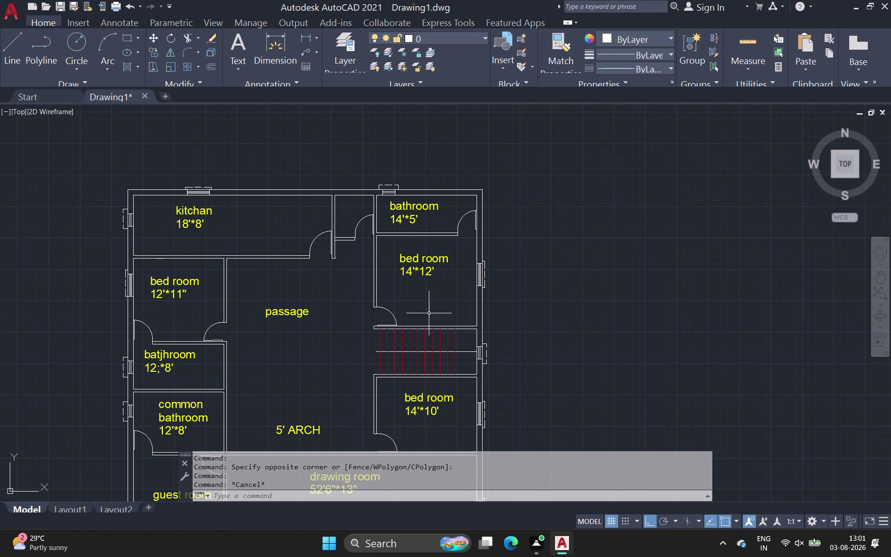
scroll(up, 3)
scroll(up, 3)
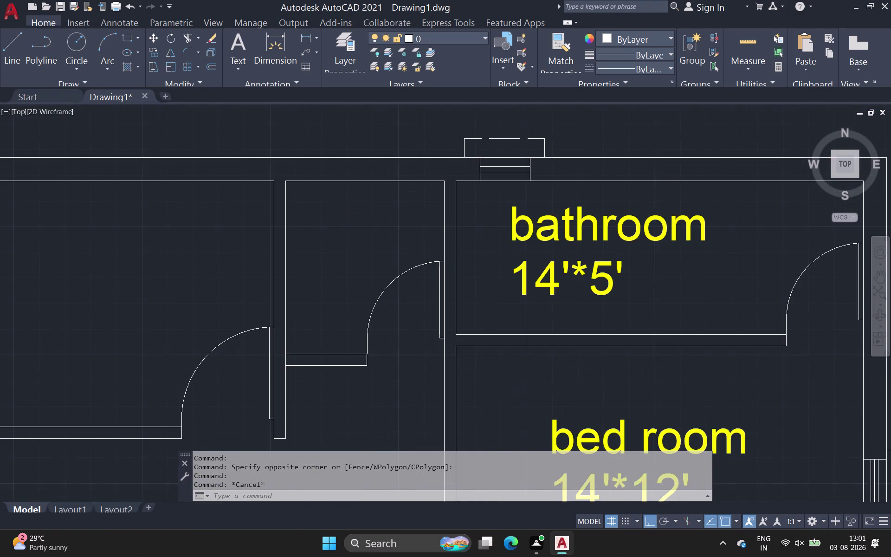
text(dt)
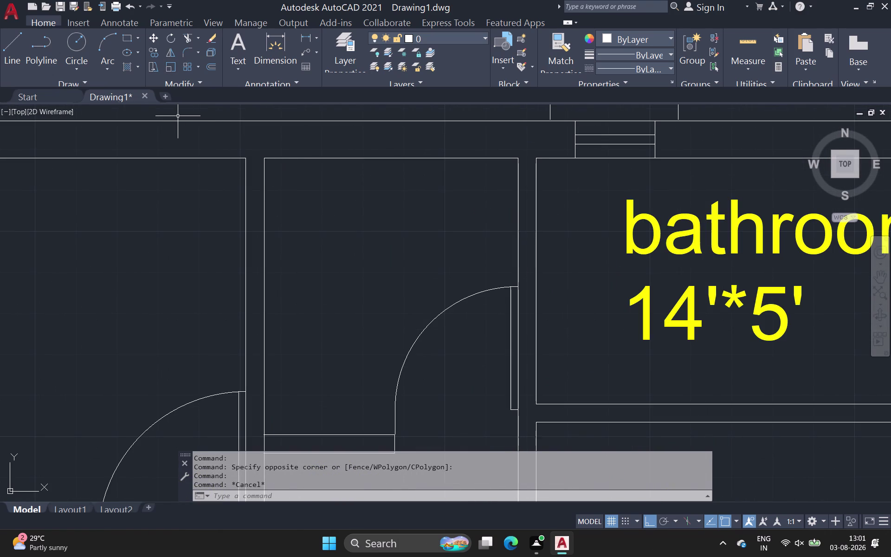
key(space)
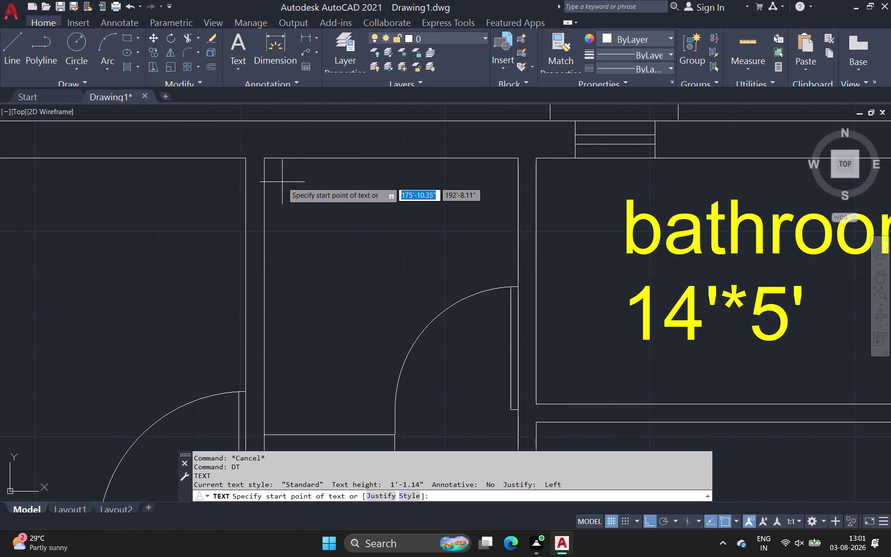
Start a text label beside the bathroom with default height and 0 rotation, reading 'utility'.
click(282, 182)
click(283, 197)
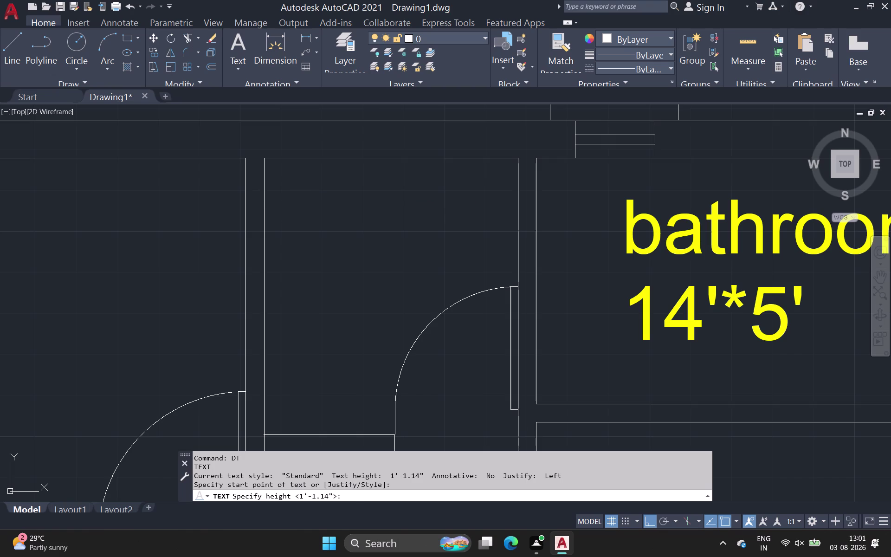
key(0)
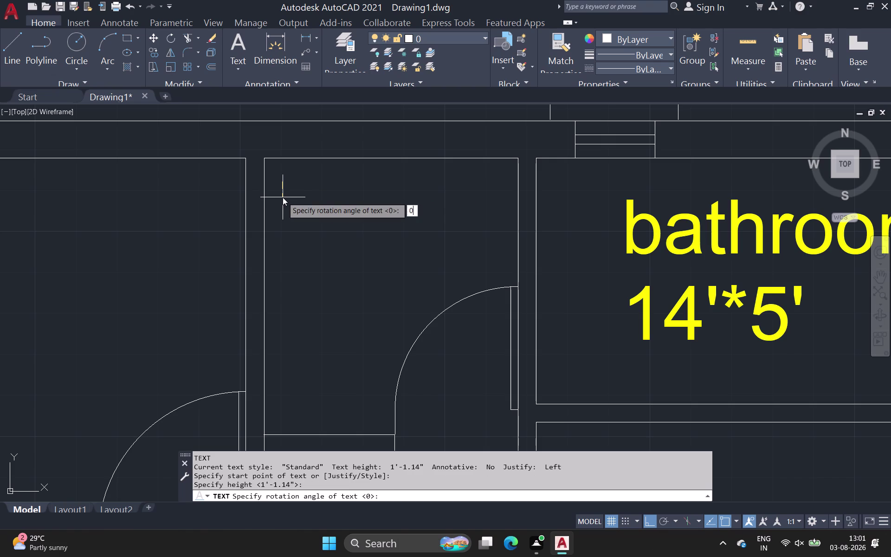
key(Return)
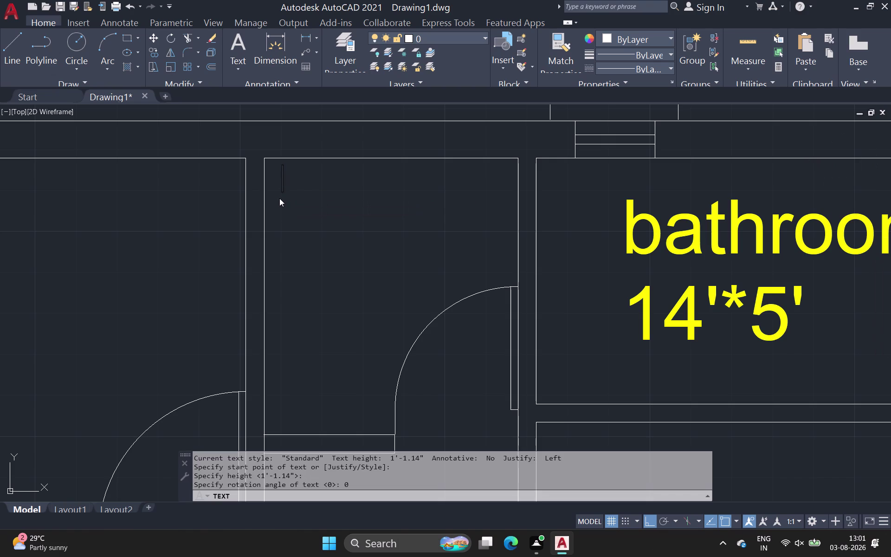
key(Down)
key(Down)
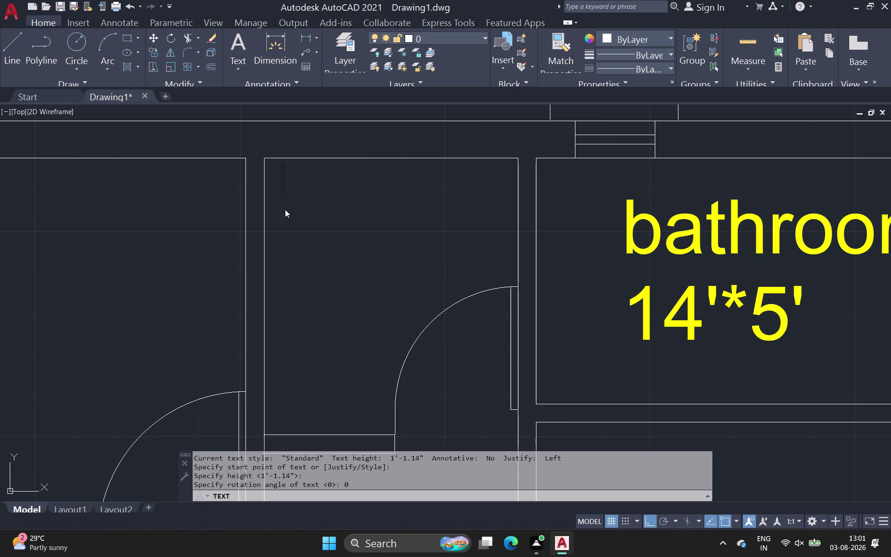
click(285, 209)
key(u)
key(t)
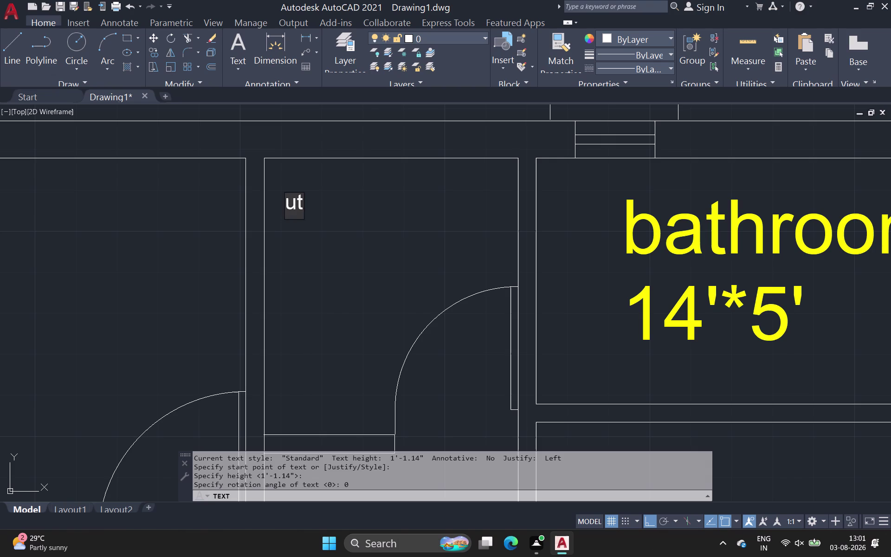
key(i)
text(li)
text(t)
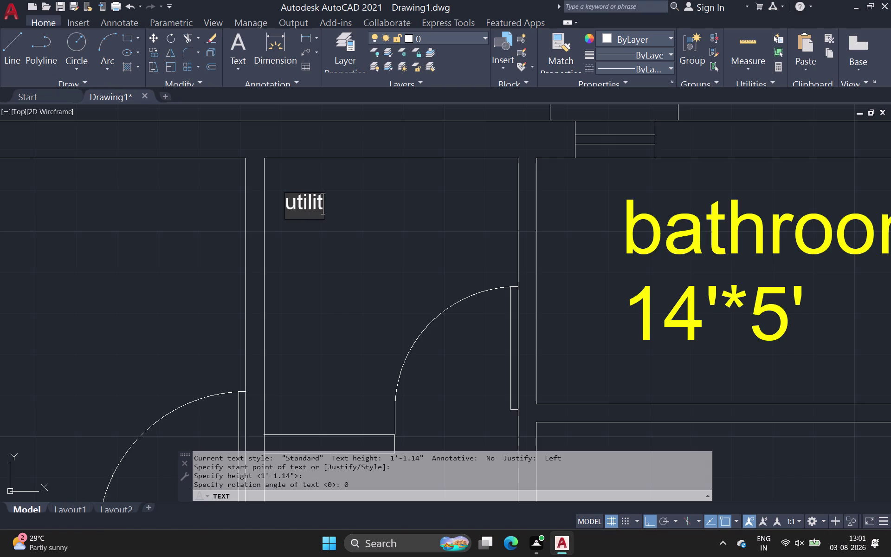
text(y)
key(Return)
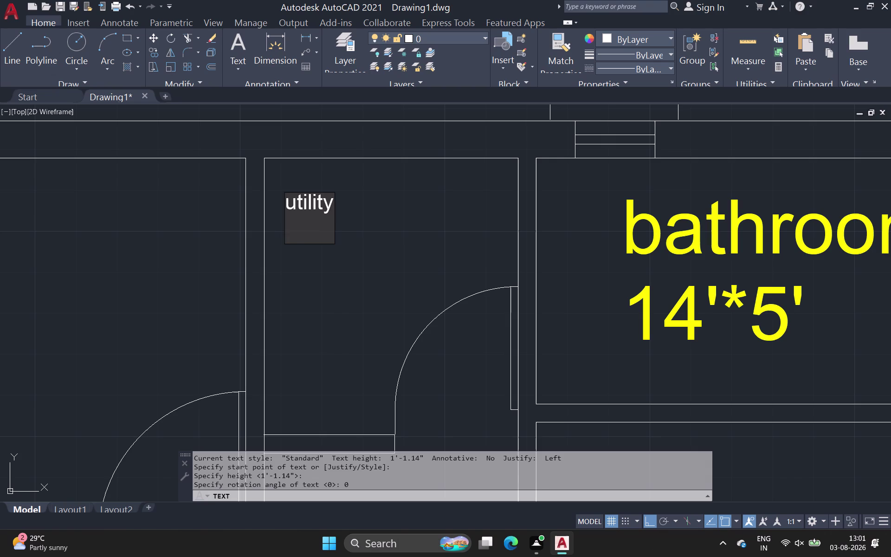
Add the second line 5'*6" beneath 'utility' and finish the label.
key(5)
key(apostrophe)
key(shift+asterisk)
key(6)
key(shift+quotedbl)
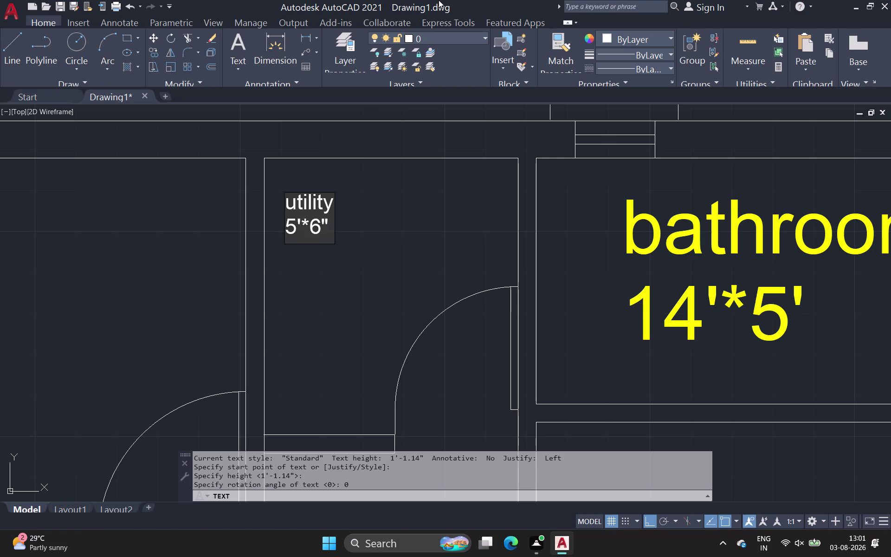
click(425, 228)
key(Escape)
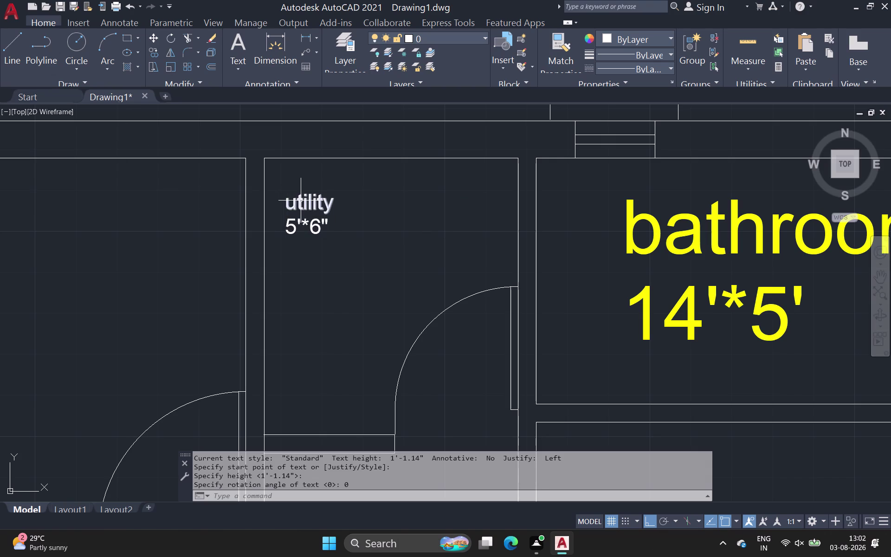
Enlarge the utility label with the SC scale command.
drag(279, 194, 293, 207)
click(370, 239)
key(s)
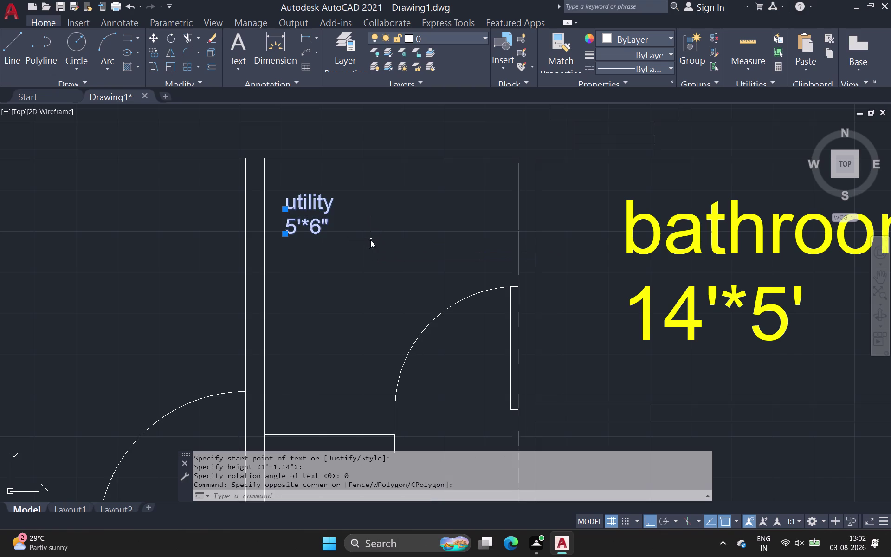
key(c)
click(422, 264)
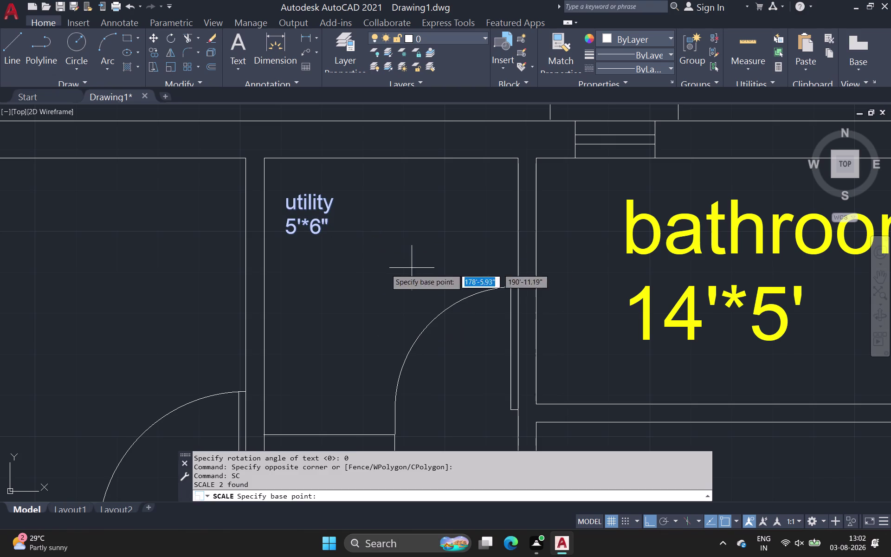
click(294, 236)
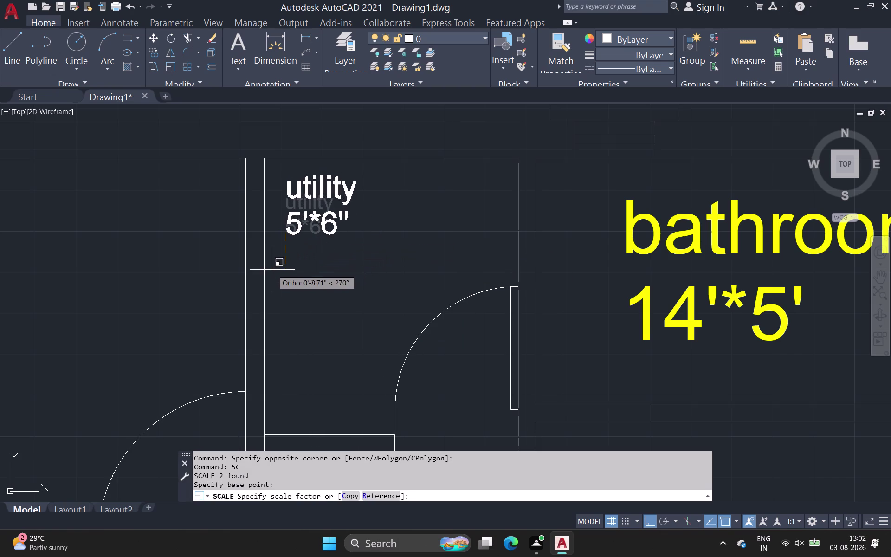
click(225, 273)
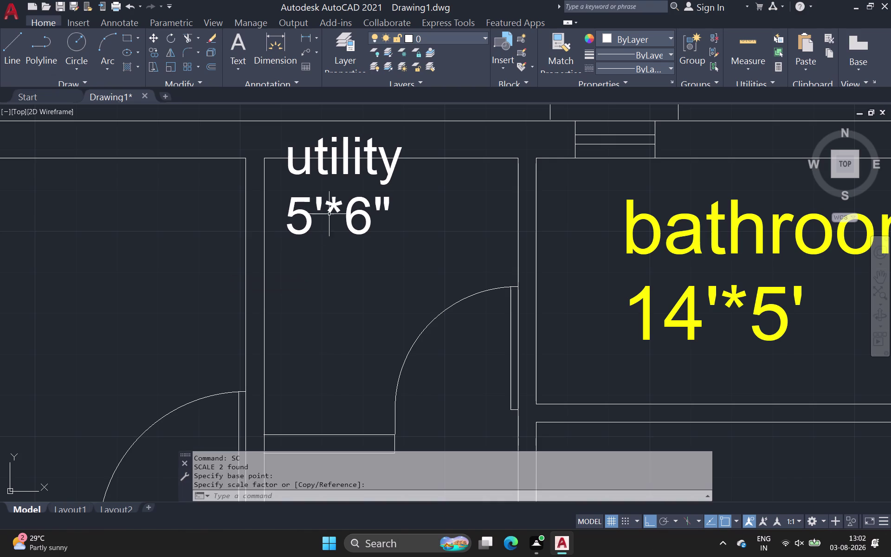
Move the utility label lower in its room.
click(332, 207)
click(348, 163)
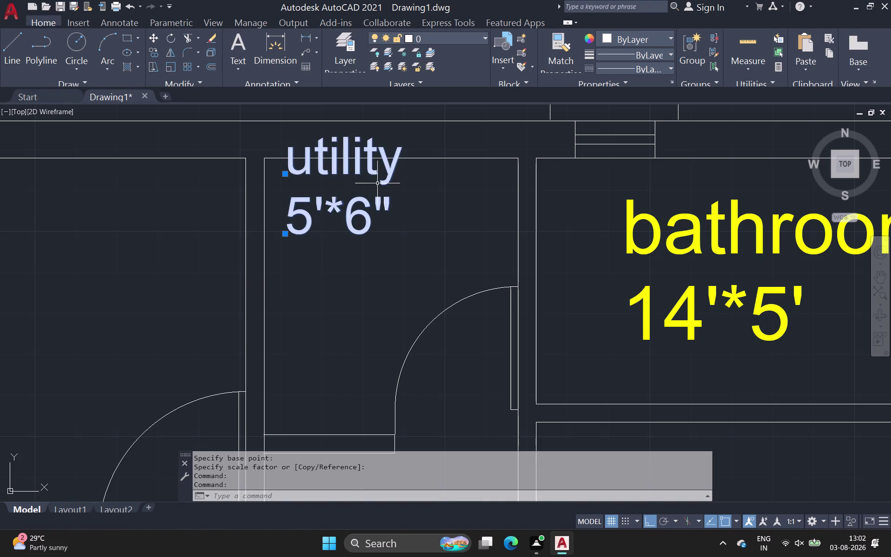
key(m)
key(space)
click(365, 229)
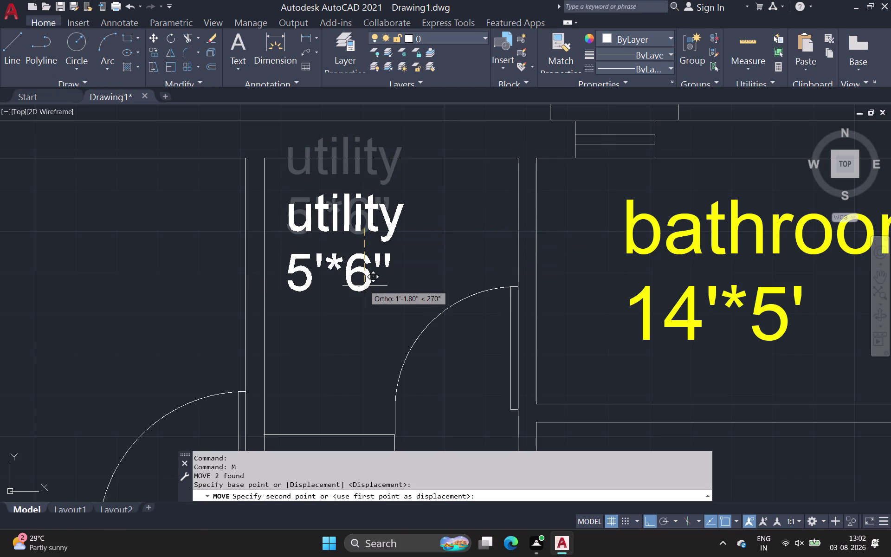
click(367, 285)
drag(284, 194, 282, 208)
click(409, 288)
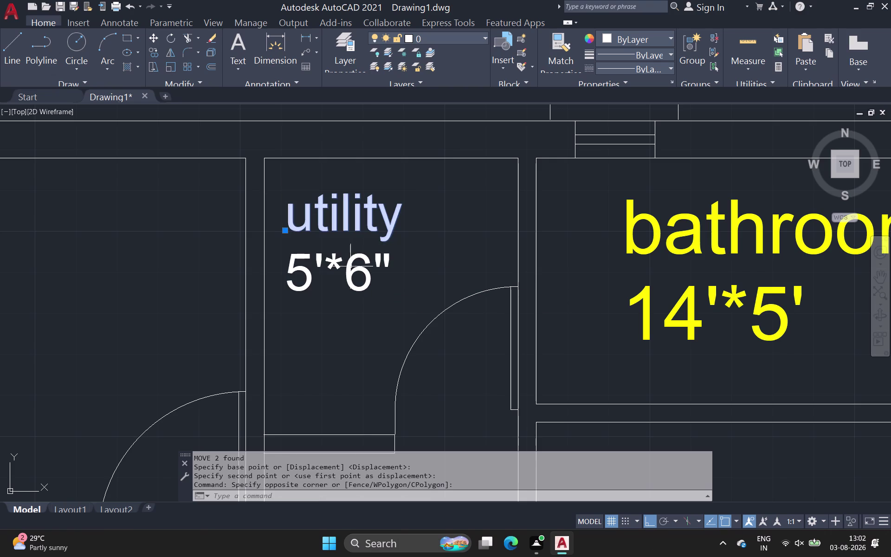
Set the utility and 5'*6" labels to Yellow in the Properties palette.
click(352, 264)
key(p)
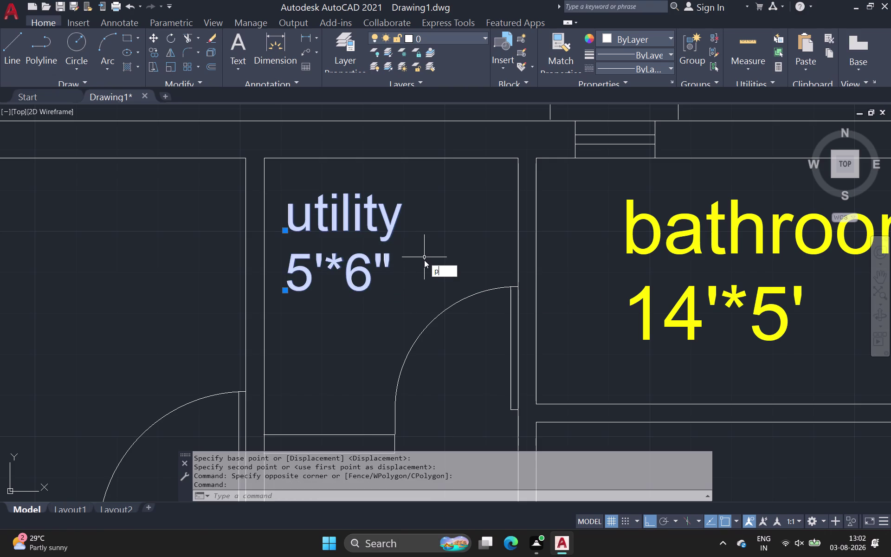
text(r)
key(space)
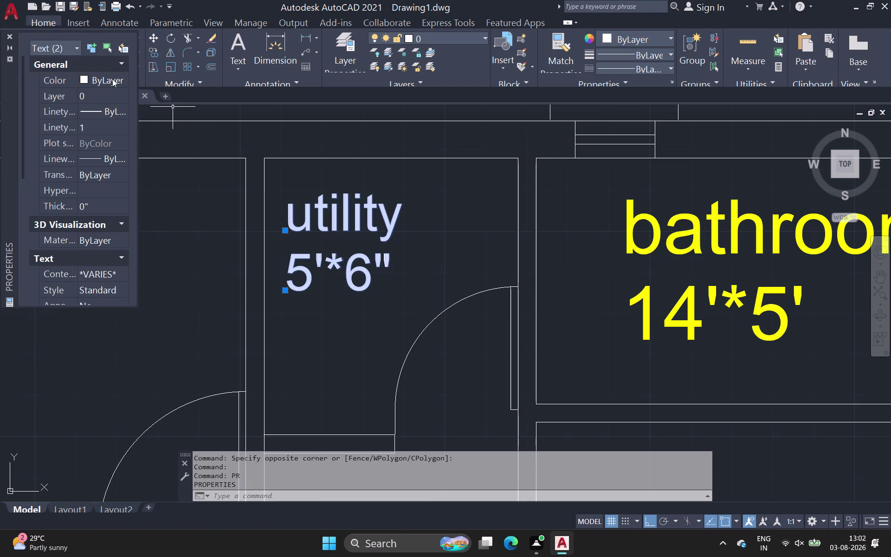
click(111, 79)
click(110, 78)
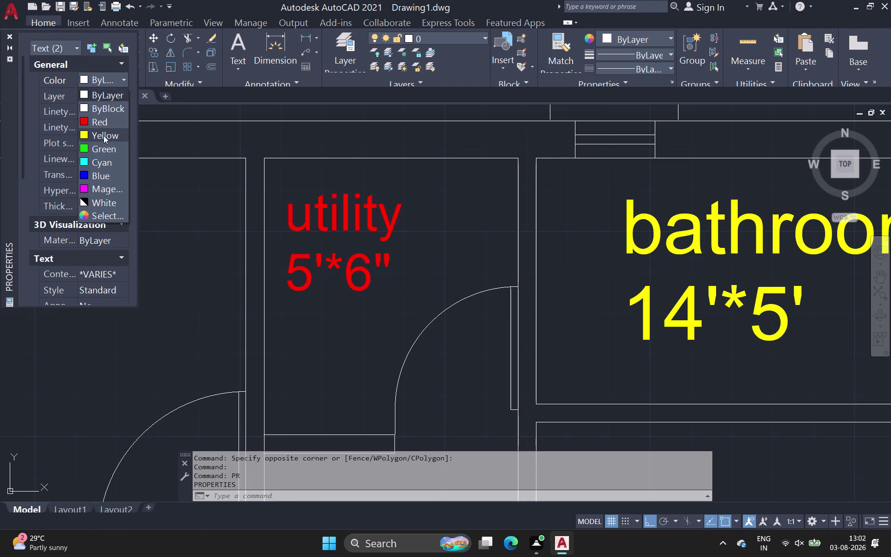
click(104, 136)
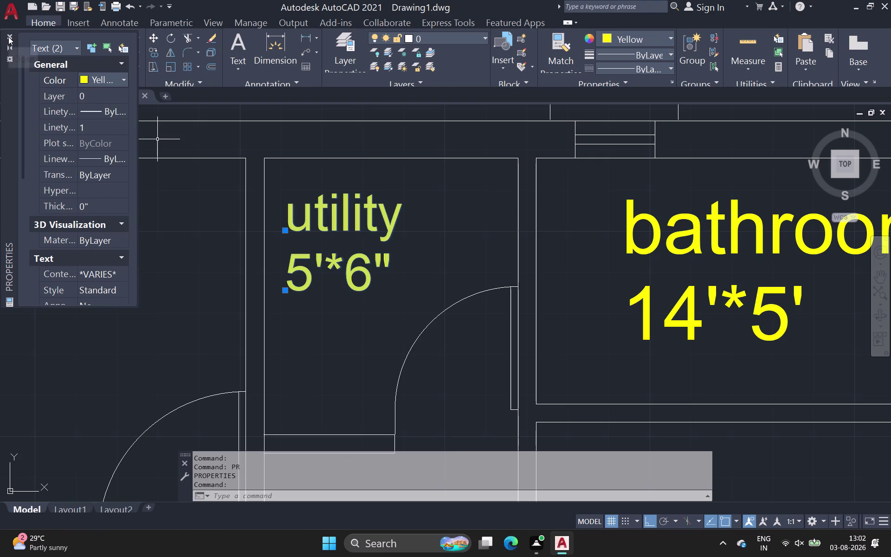
click(8, 36)
scroll(down, 3)
middle_drag(268, 239, 283, 204)
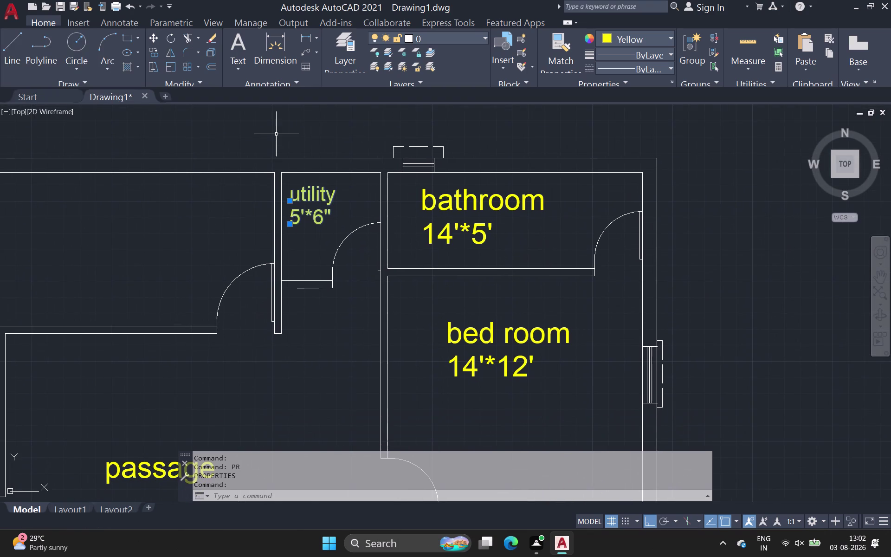
click(276, 133)
key(Escape)
scroll(down, 3)
middle_click(303, 156)
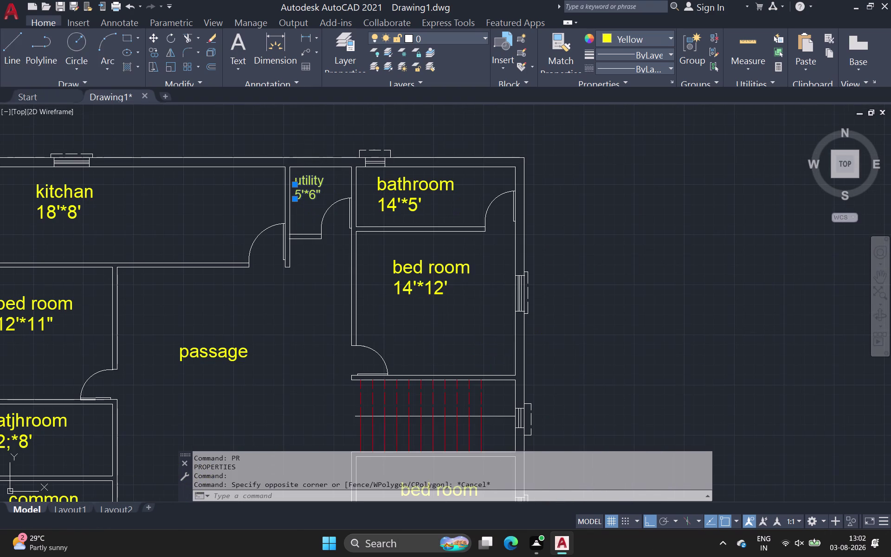
key(Escape)
scroll(down, 3)
middle_drag(380, 220, 410, 151)
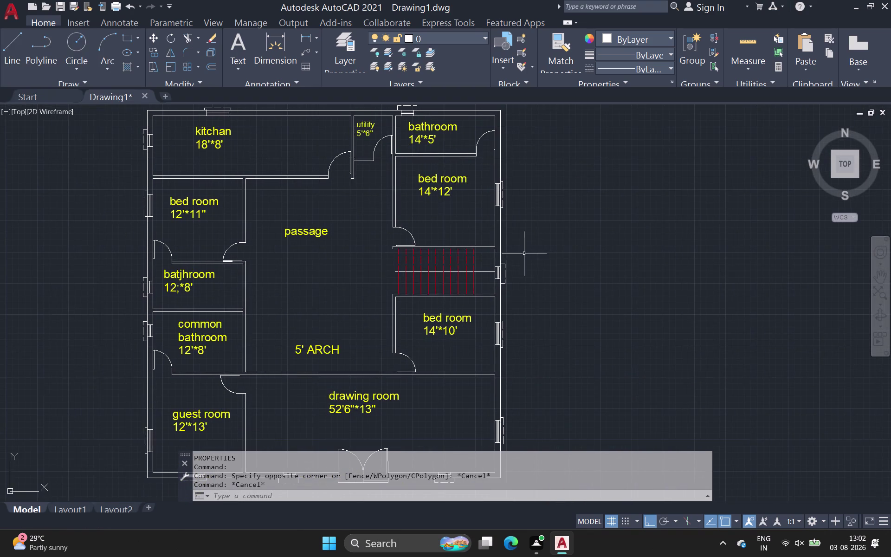
scroll(down, 3)
middle_drag(530, 255, 348, 216)
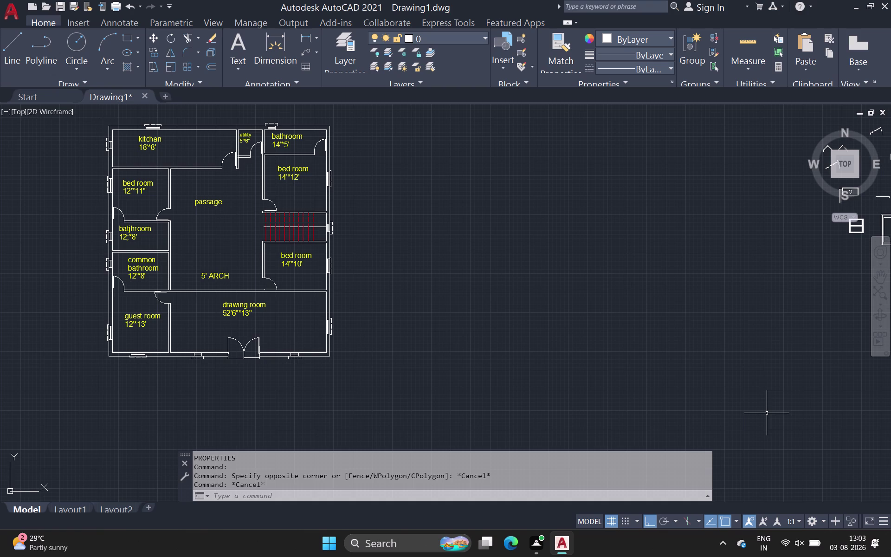
middle_drag(544, 263, 542, 288)
scroll(down, 3)
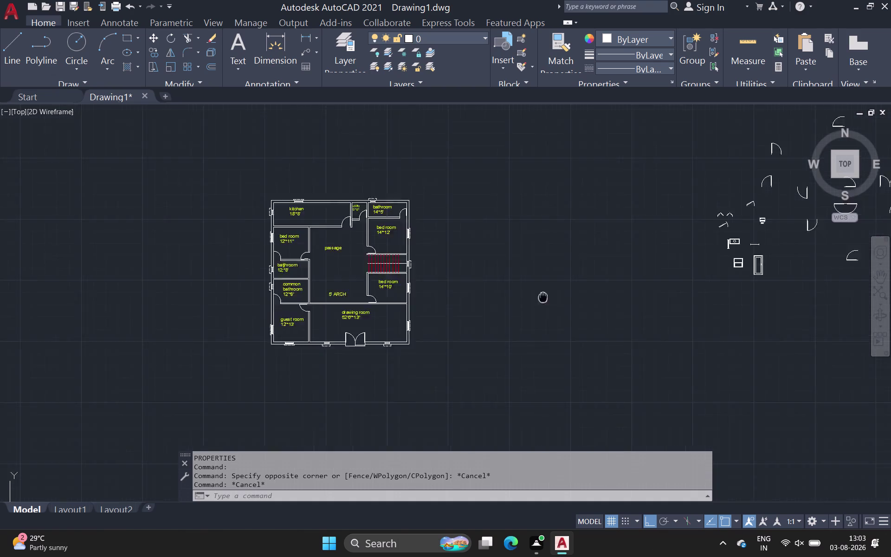
middle_drag(542, 288, 587, 324)
scroll(down, 3)
middle_drag(610, 263, 328, 265)
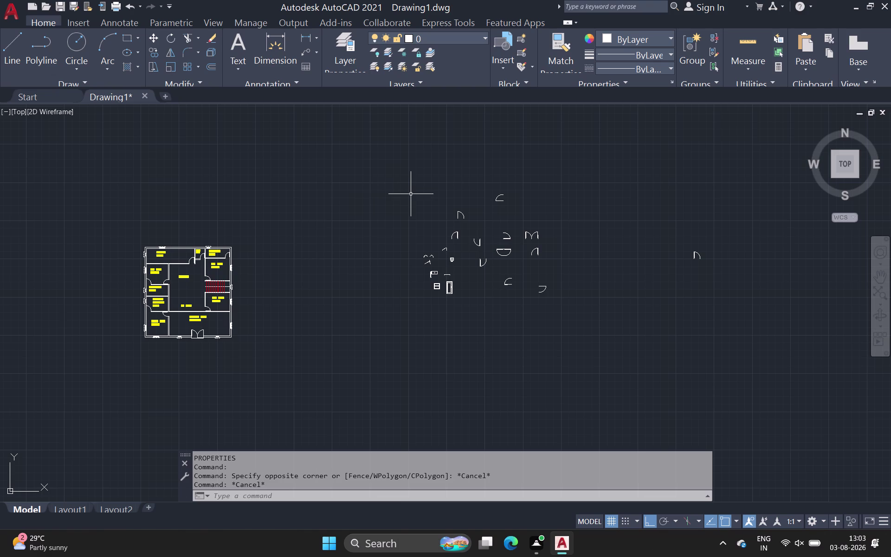
key(ctrl+s)
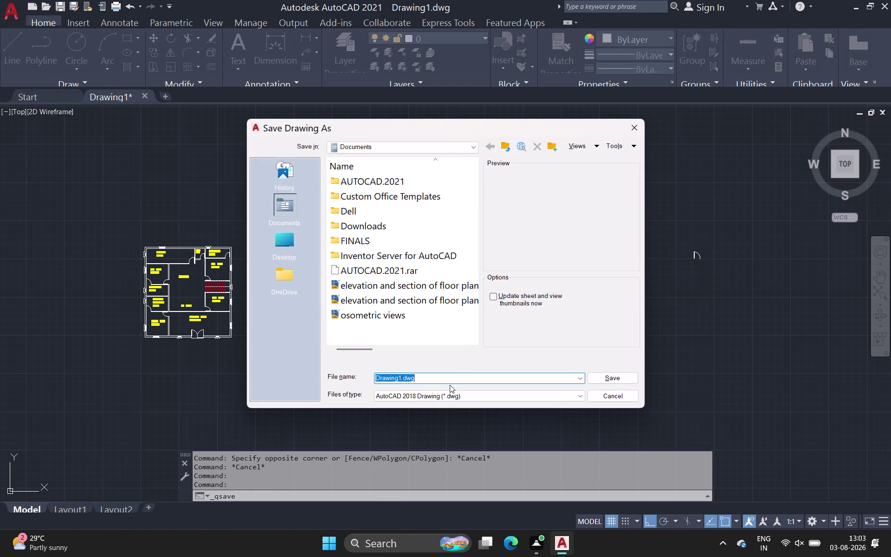
Save the drawing to Documents with the file name 'compact house plan'.
key(BackSpace)
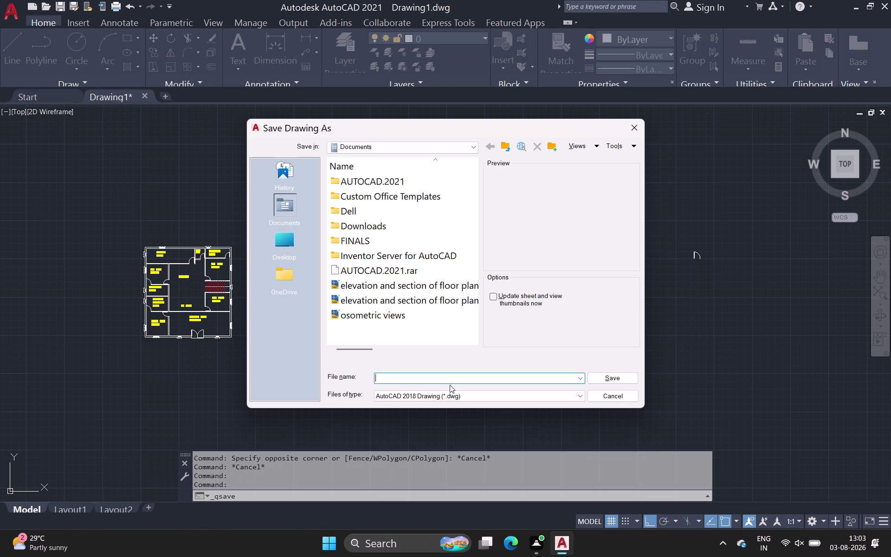
text(co)
key(m)
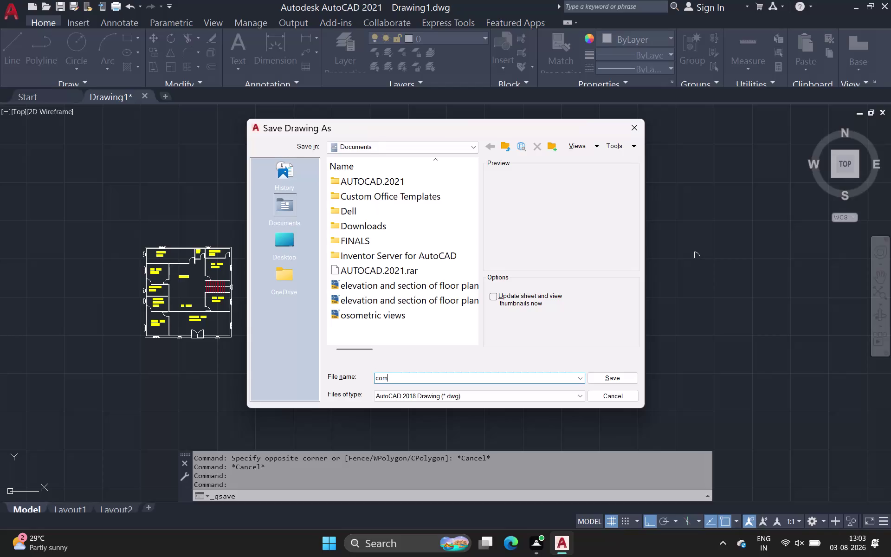
key(p)
text(a)
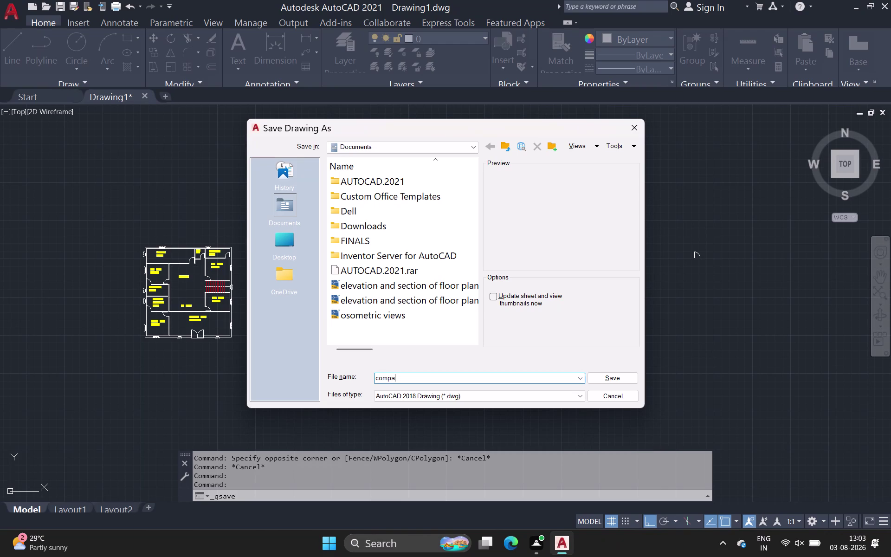
text(ct)
key(space)
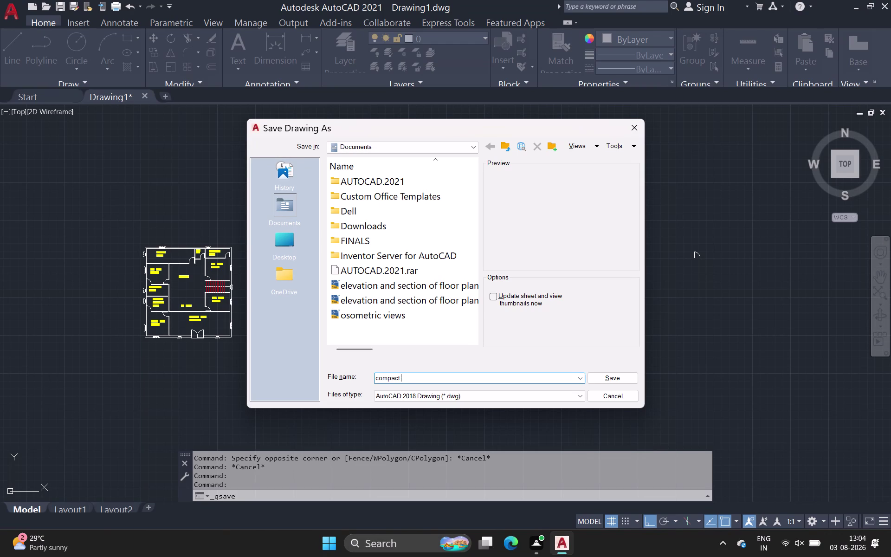
text(hou)
text(se)
key(space)
text(p)
text(l)
text(an)
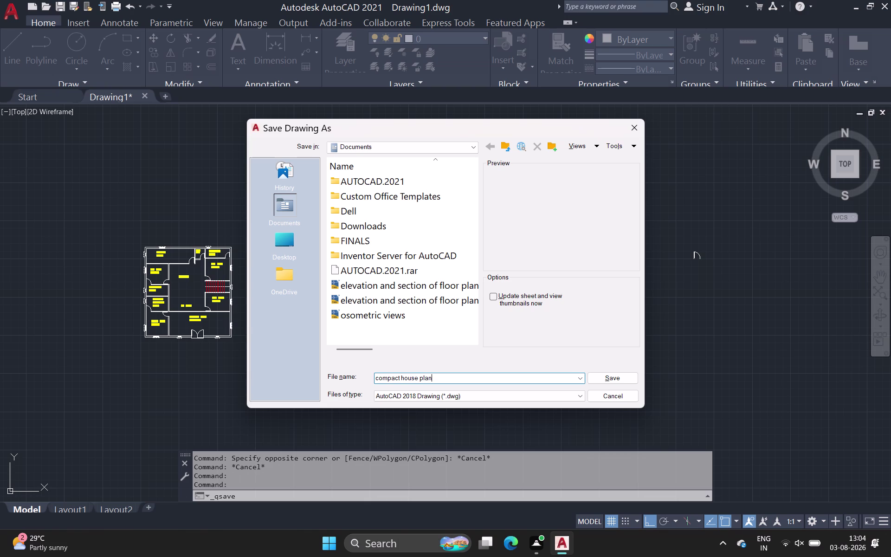
click(627, 381)
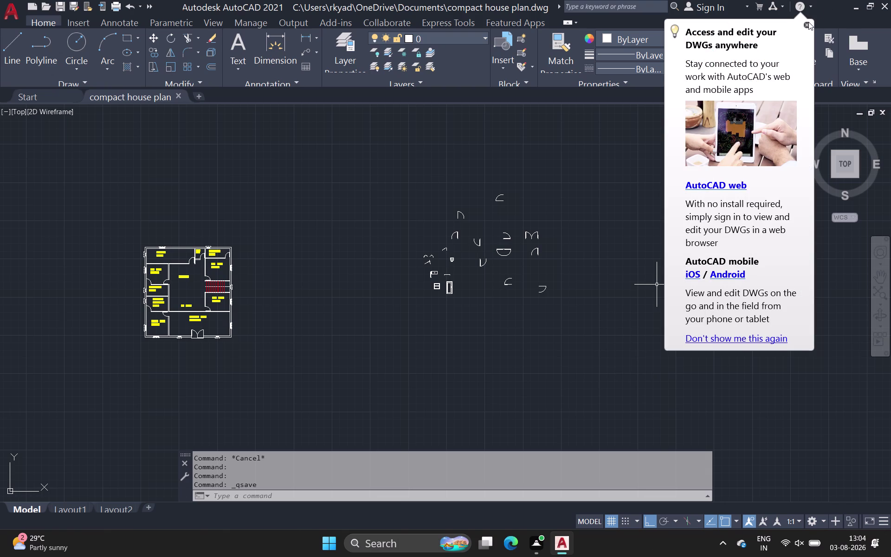
Close the 'Access and edit your DWGs anywhere' notice, then inspect the plan and stray arcs.
click(809, 22)
middle_drag(296, 275, 379, 242)
scroll(down, 3)
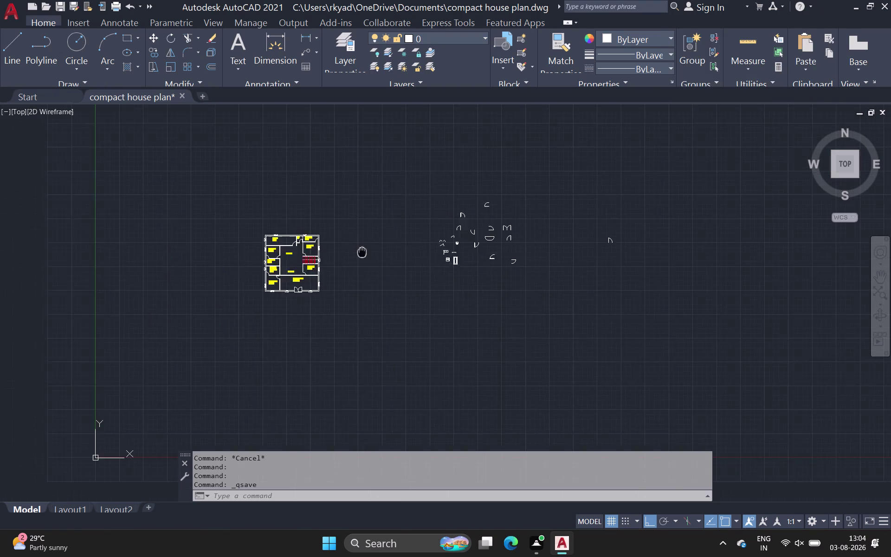
middle_drag(379, 242, 424, 232)
scroll(up, 3)
scroll(down, 3)
middle_drag(419, 234, 842, 226)
scroll(down, 3)
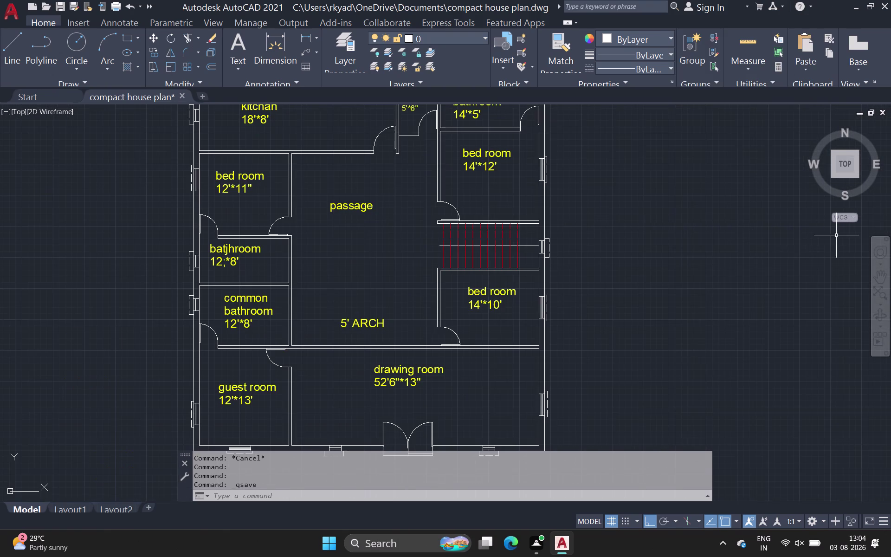
scroll(down, 3)
middle_drag(746, 272, 704, 284)
scroll(down, 3)
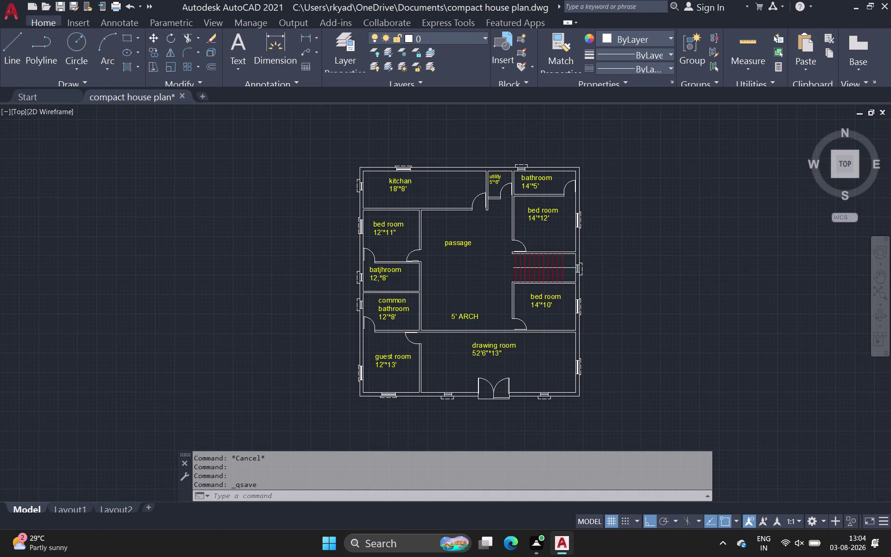
middle_drag(743, 269, 272, 283)
middle_drag(336, 213, 156, 277)
scroll(down, 3)
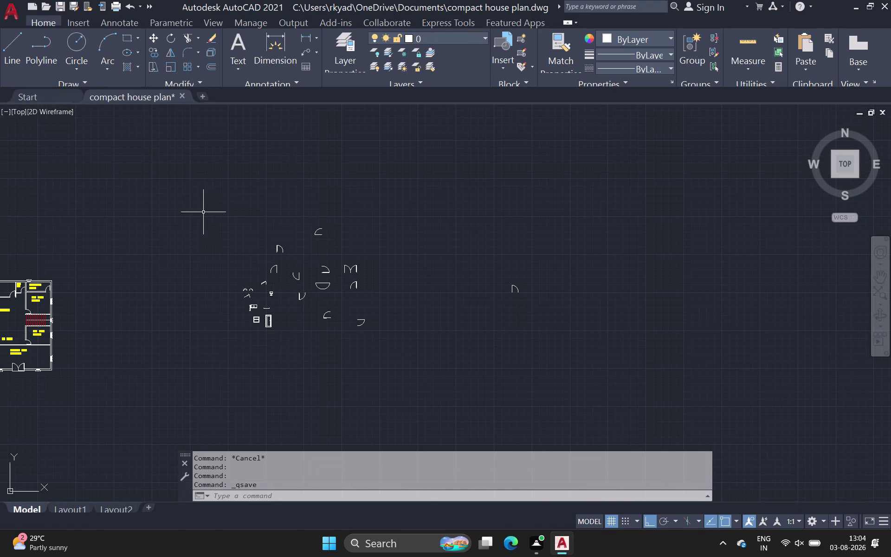
Move the 23 stray arc pieces far to the right of the floor plan.
drag(201, 201, 205, 205)
click(618, 353)
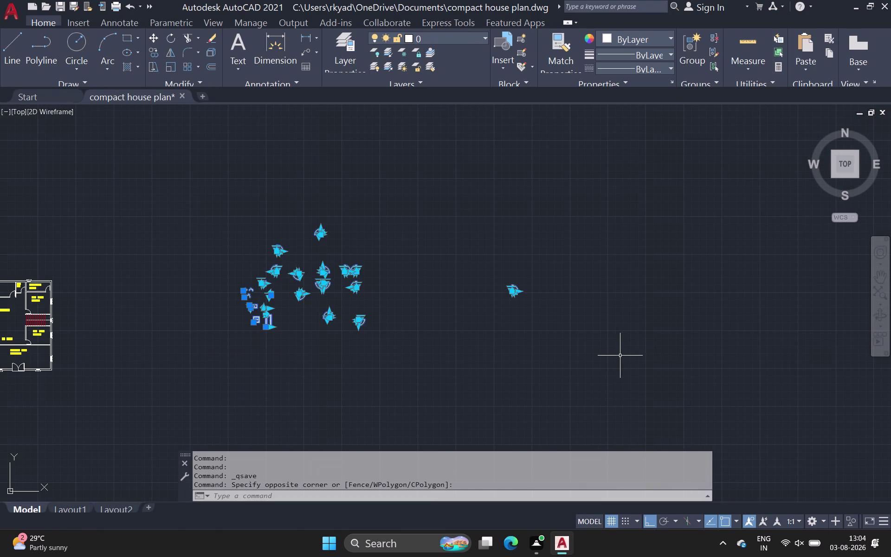
text(m)
key(space)
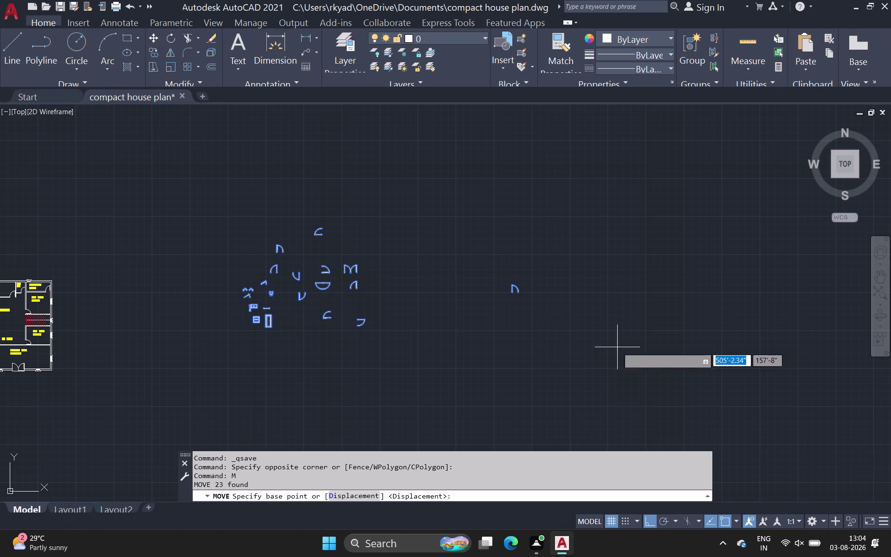
click(518, 291)
scroll(down, 3)
middle_drag(890, 231, 789, 289)
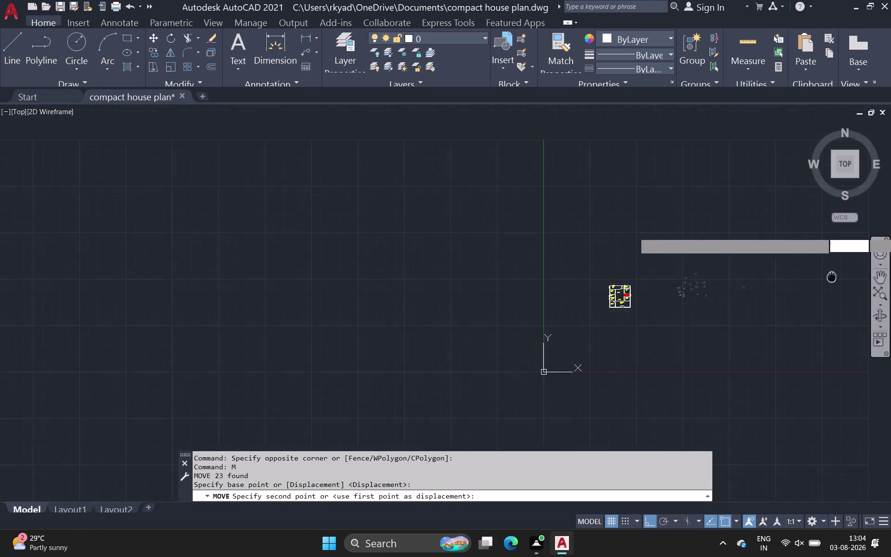
middle_drag(789, 289, 256, 346)
click(581, 307)
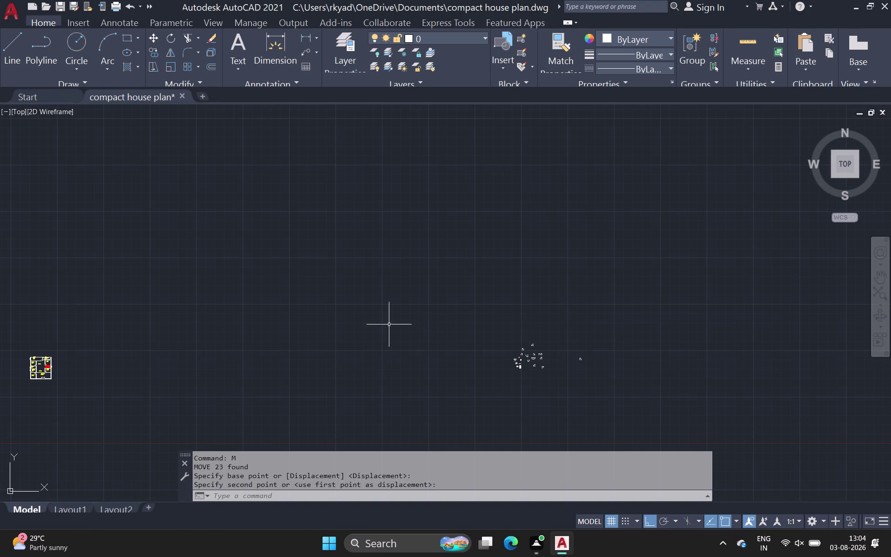
scroll(down, 3)
middle_drag(384, 325, 510, 268)
scroll(up, 3)
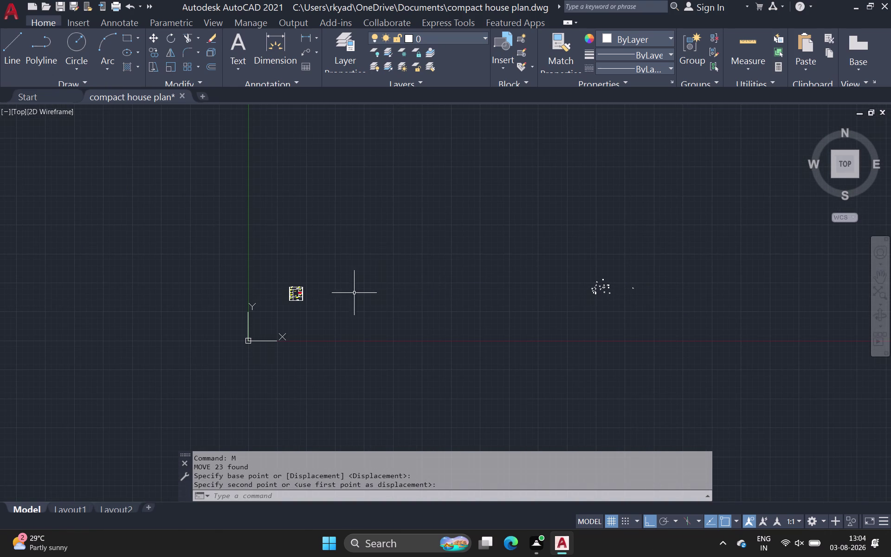
scroll(up, 3)
scroll(up, 3)
middle_drag(304, 298, 313, 281)
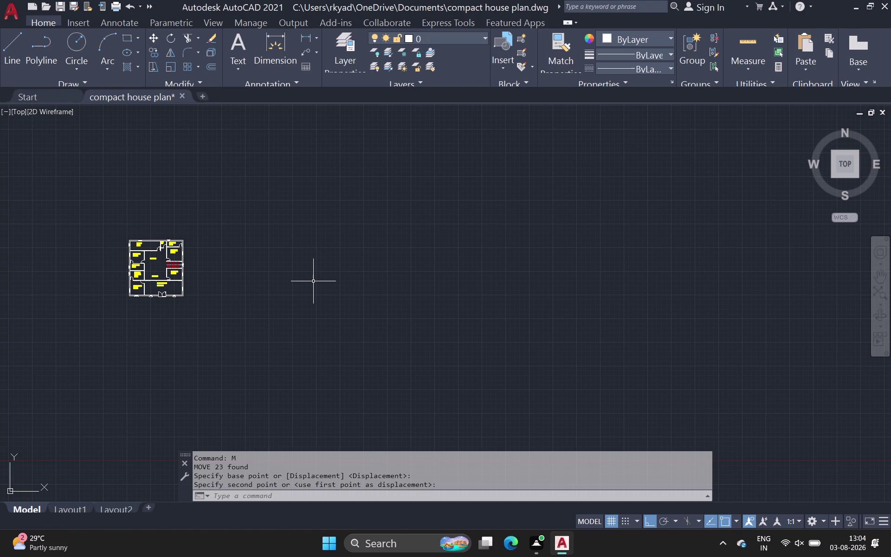